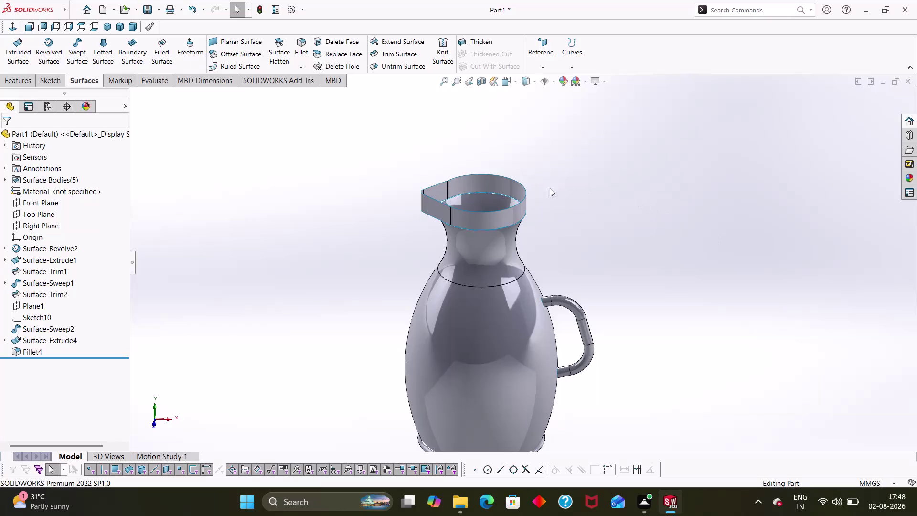
Orbit and zoom in on the jug's neck rim band, then start Offset Surface.
scroll(down, 3)
click(740, 239)
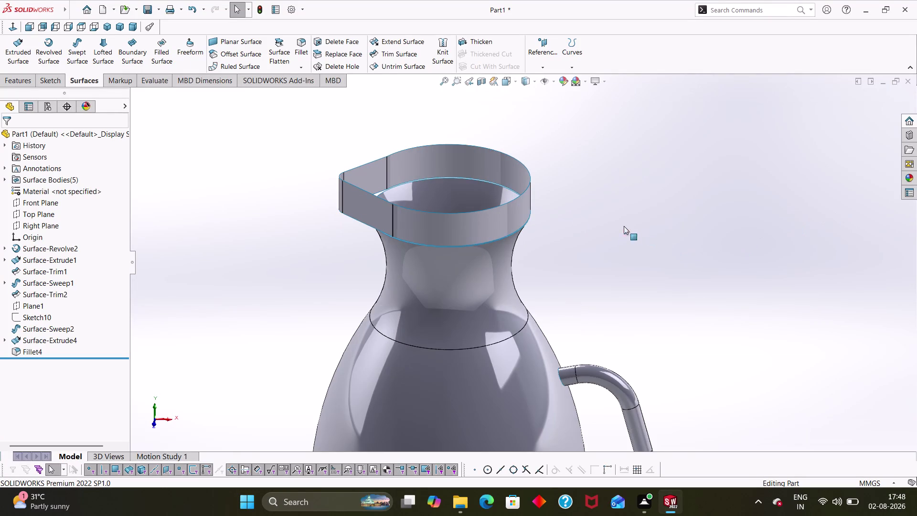
scroll(down, 3)
scroll(up, 3)
middle_drag(586, 199, 599, 277)
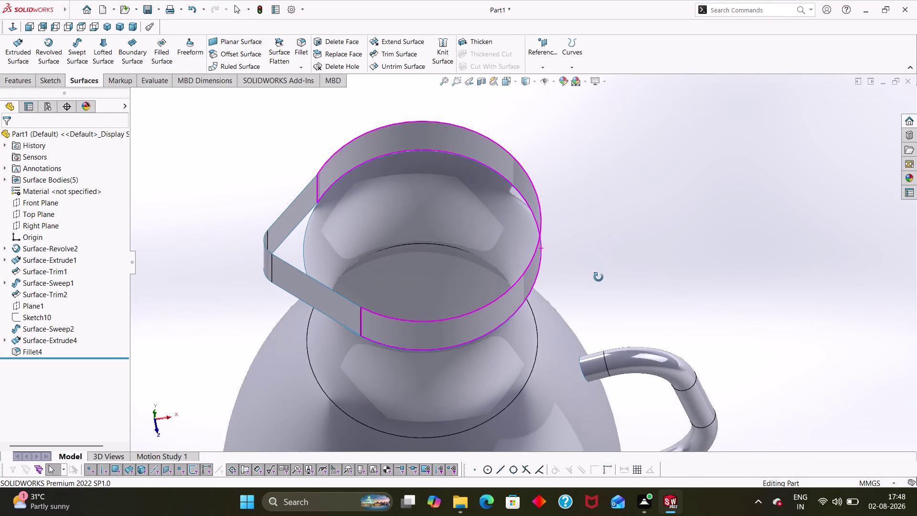
middle_drag(599, 277, 595, 258)
scroll(up, 3)
scroll(down, 3)
scroll(up, 3)
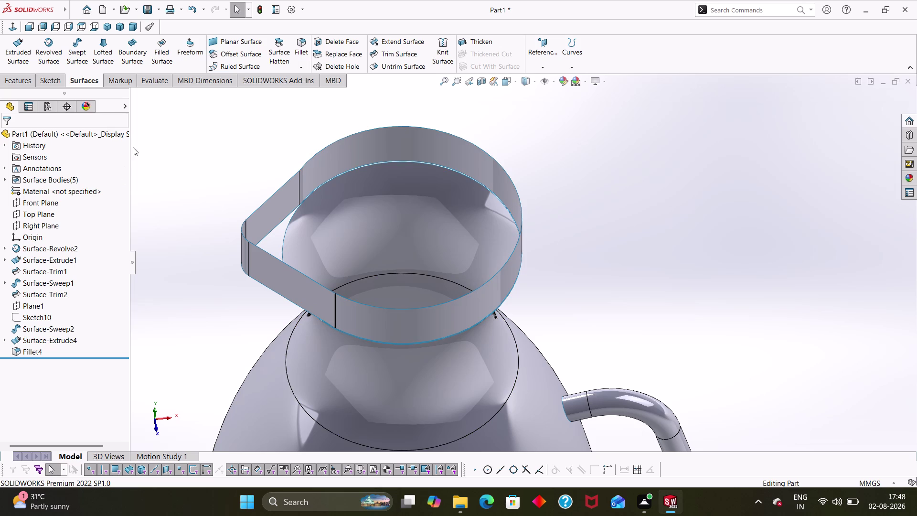
click(219, 56)
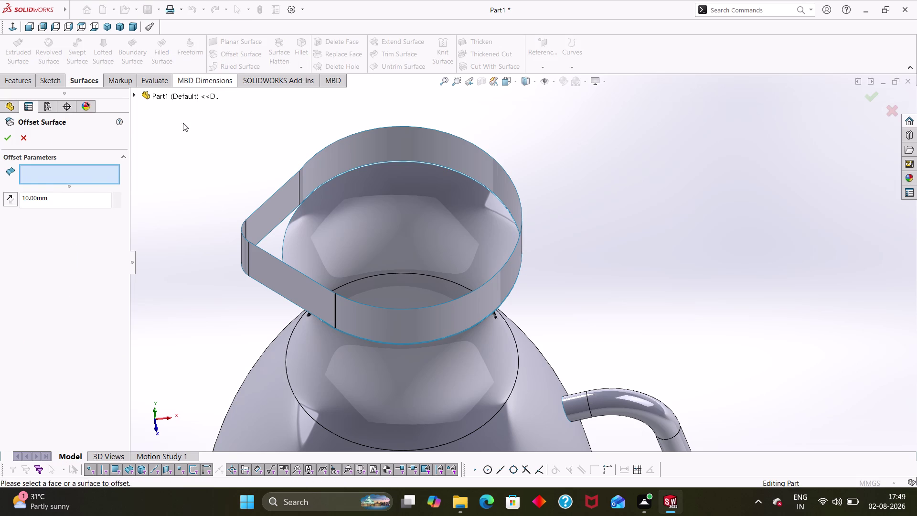
click(26, 141)
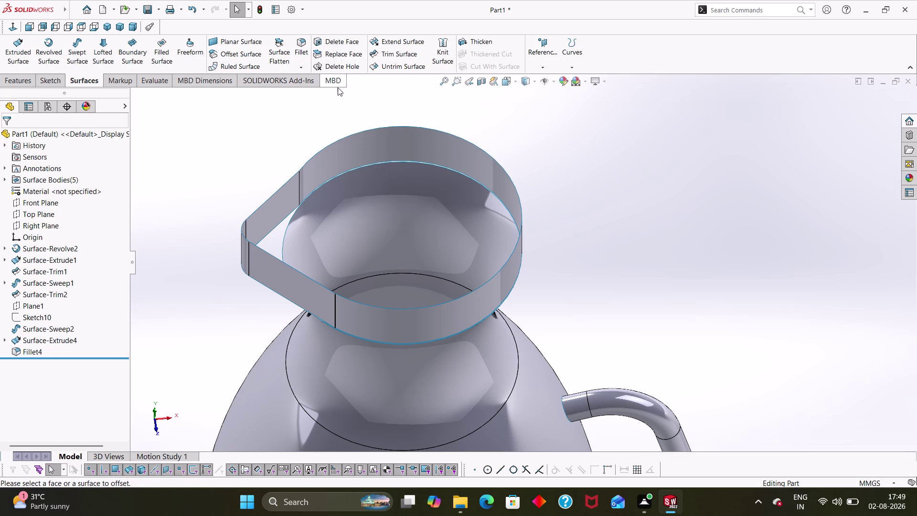
click(343, 43)
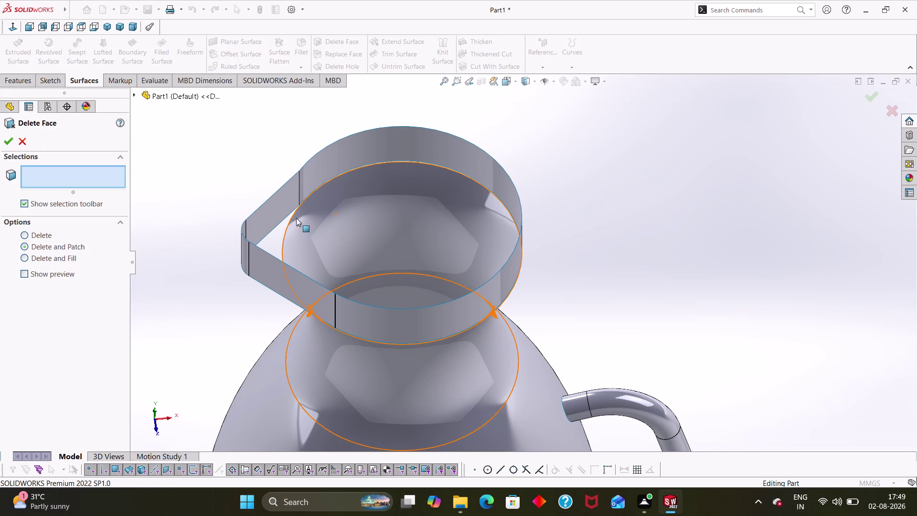
click(288, 199)
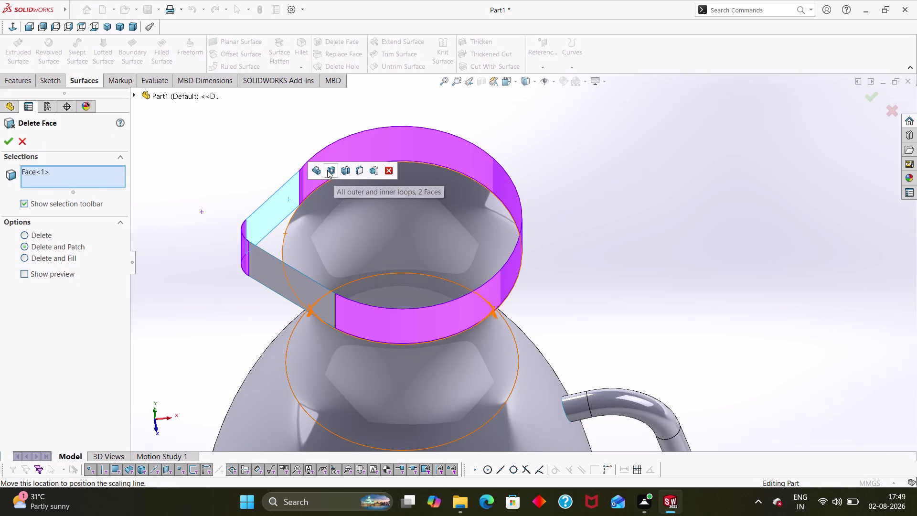
click(370, 173)
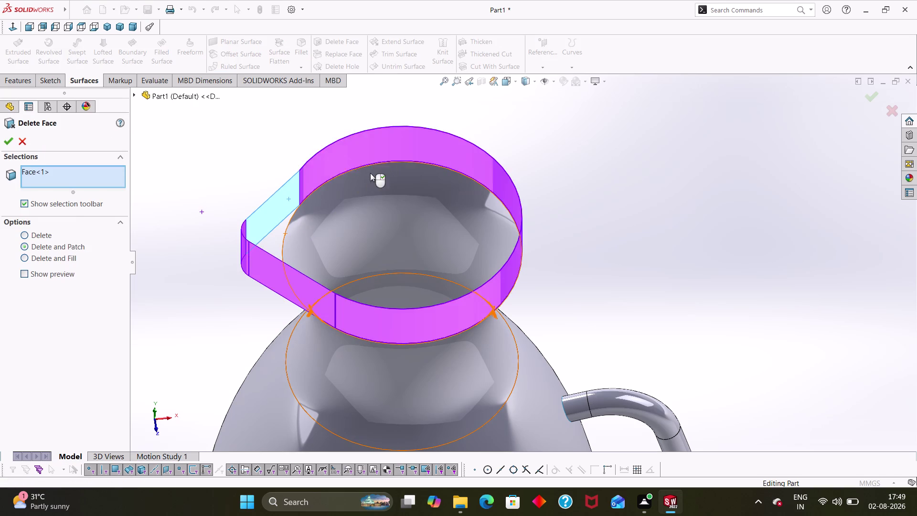
click(244, 231)
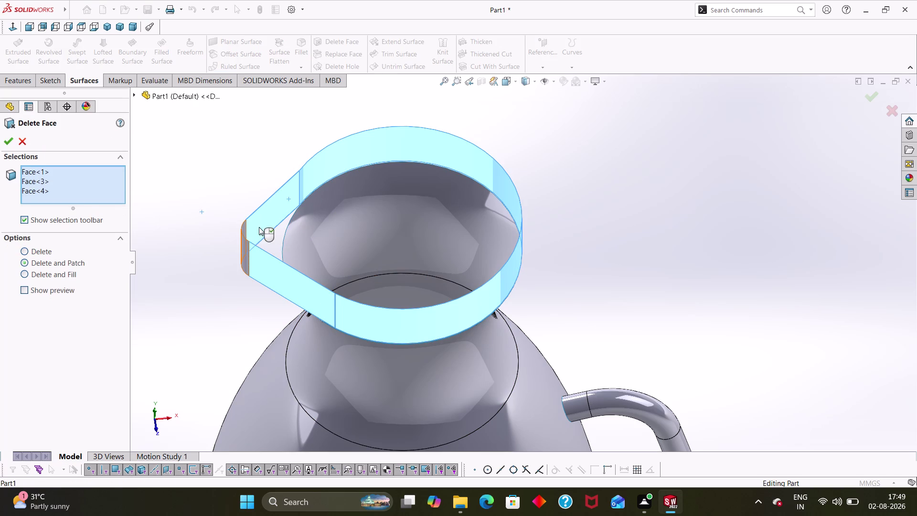
click(13, 142)
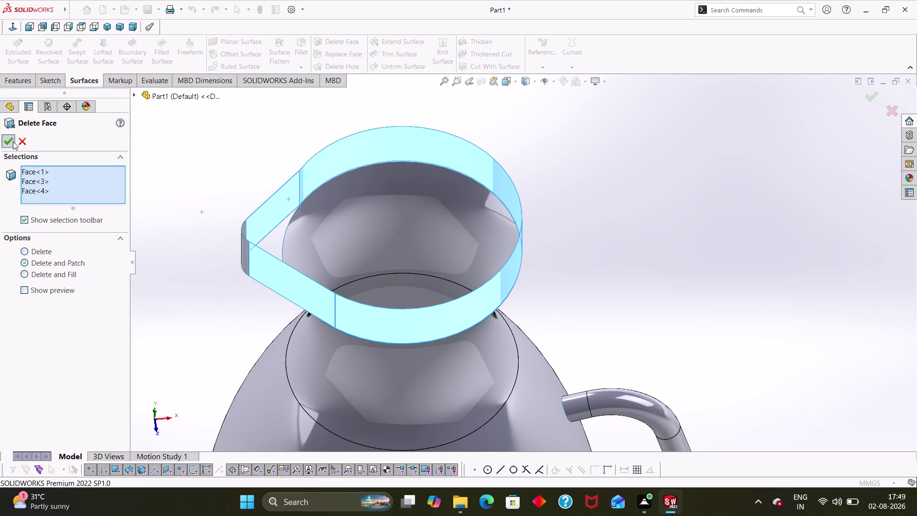
click(22, 139)
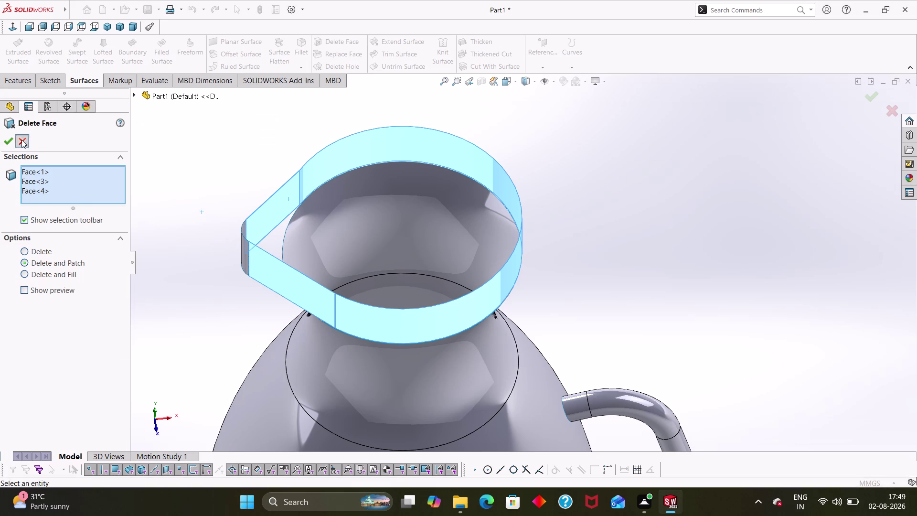
click(160, 166)
Inspect the spout band from above and choose the Front Plane to sketch on.
middle_drag(260, 180, 251, 210)
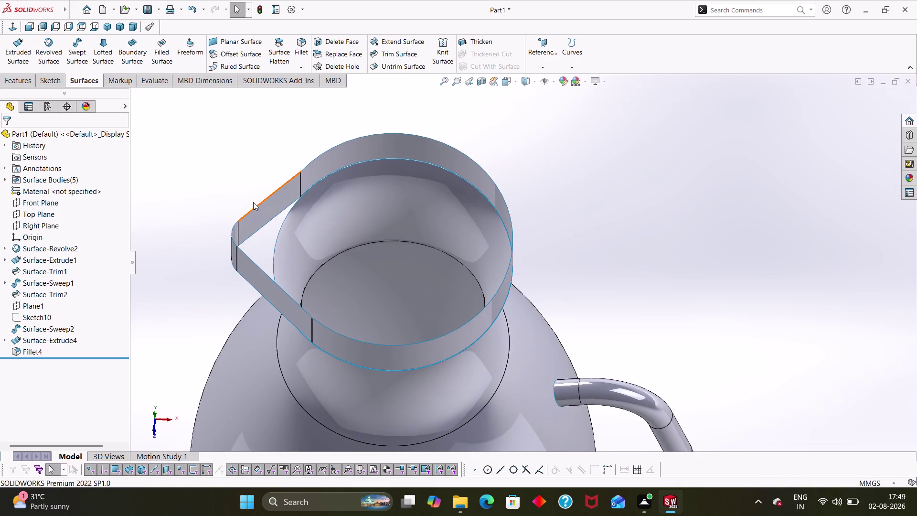
scroll(up, 3)
middle_drag(281, 250, 310, 189)
right_click(386, 180)
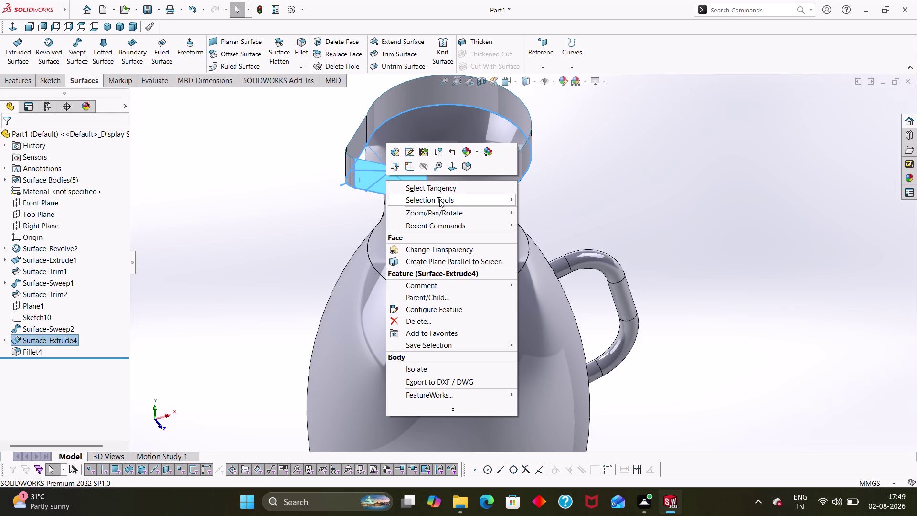
click(311, 228)
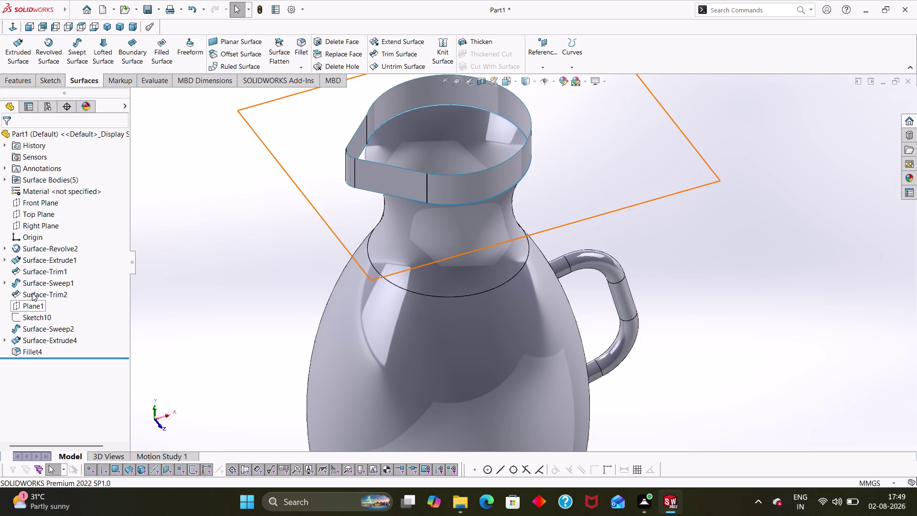
right_click(38, 202)
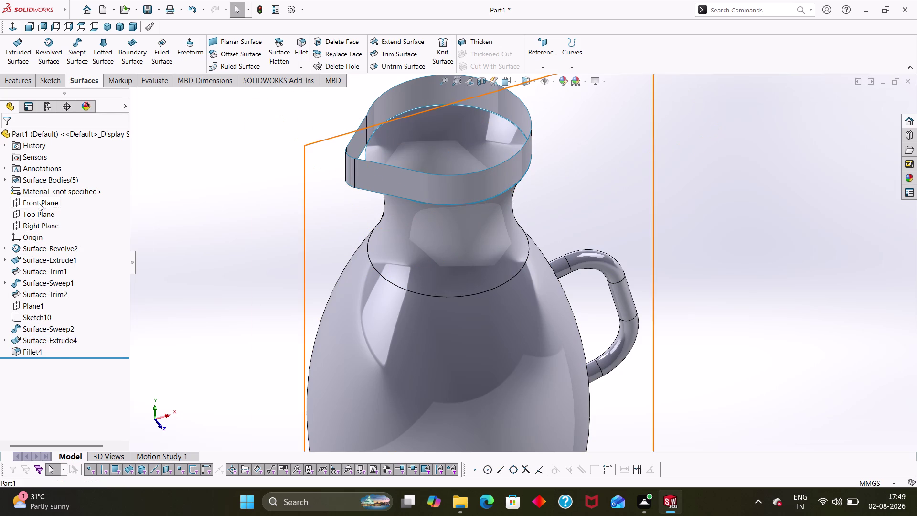
click(44, 194)
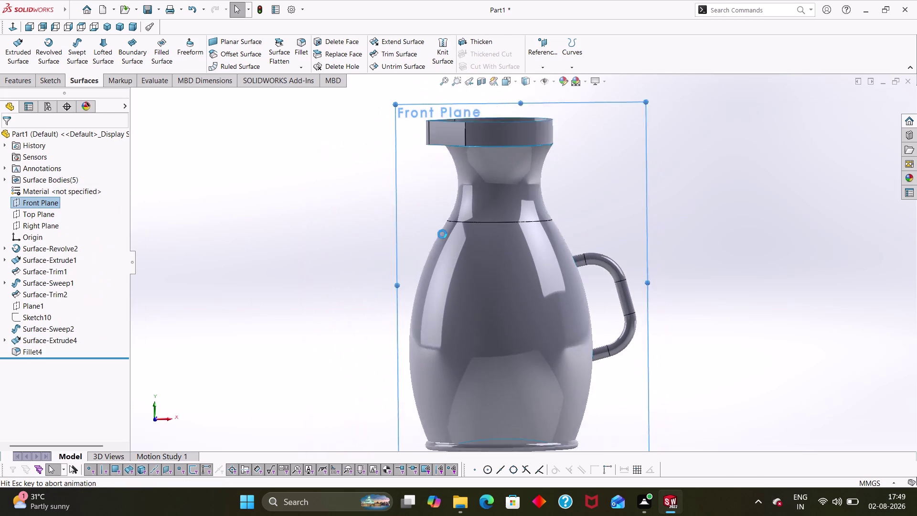
Draw a line from the spout band's top corner down to the neck rim edge.
scroll(down, 3)
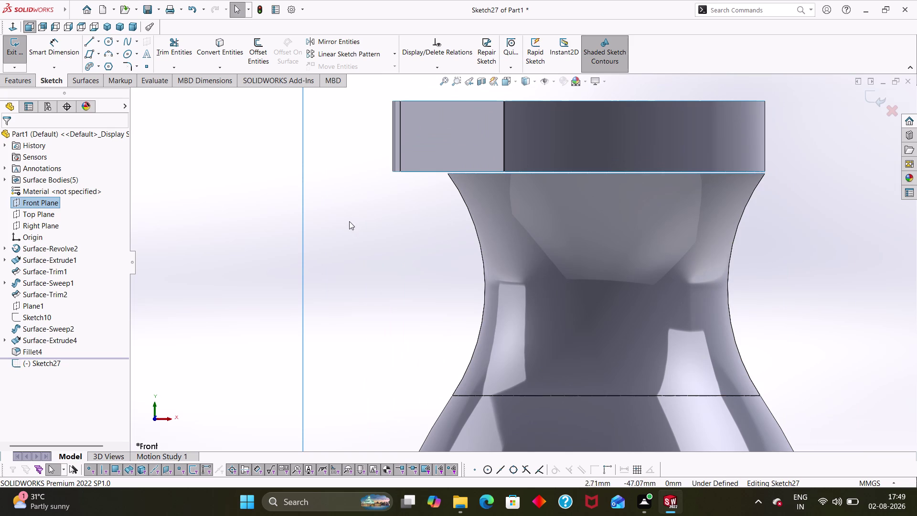
right_drag(371, 225, 294, 221)
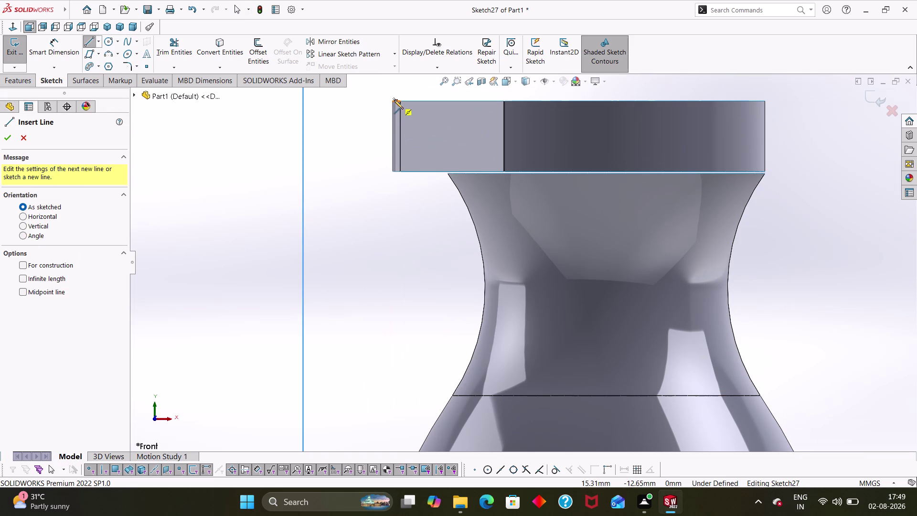
click(391, 100)
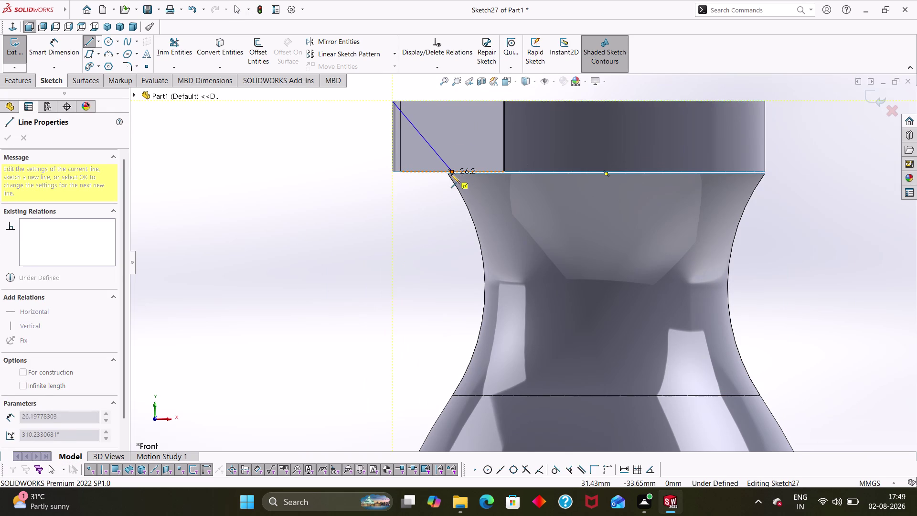
click(451, 173)
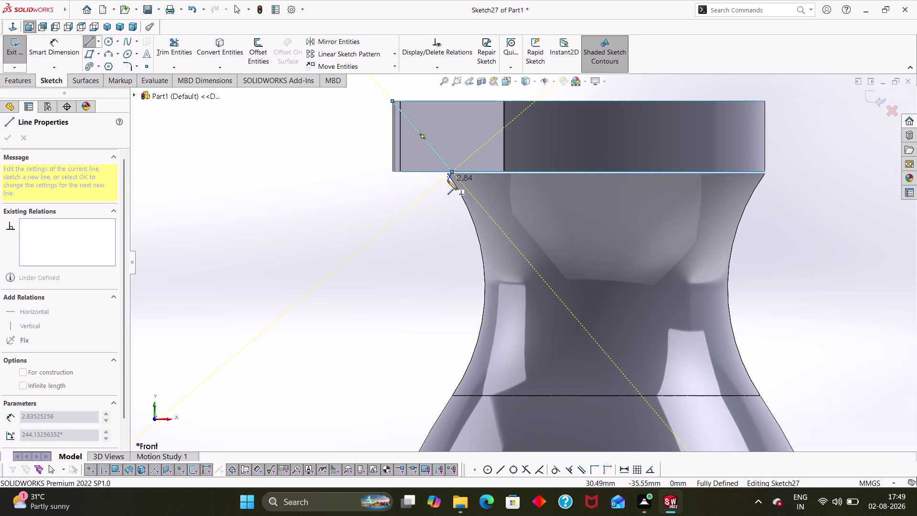
key(Escape)
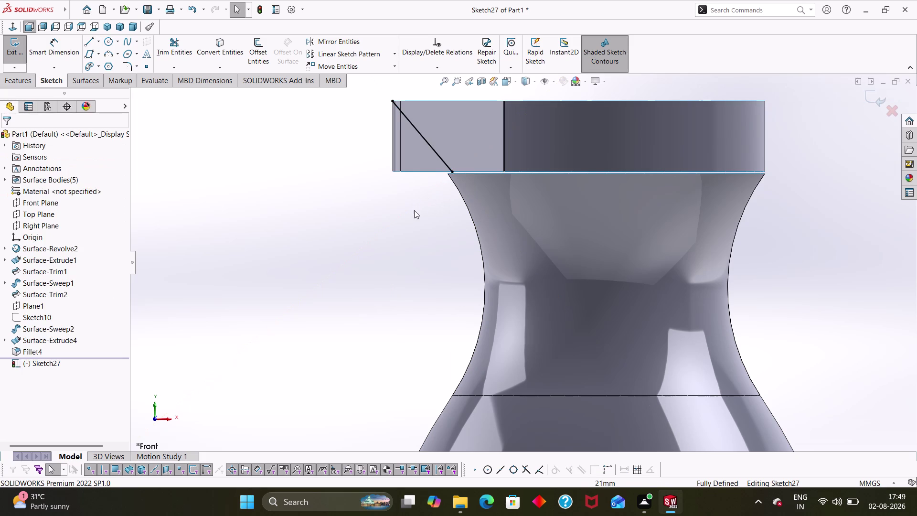
Return to a 3D view and start an Extruded Surface from the line.
middle_drag(414, 210, 406, 290)
scroll(up, 3)
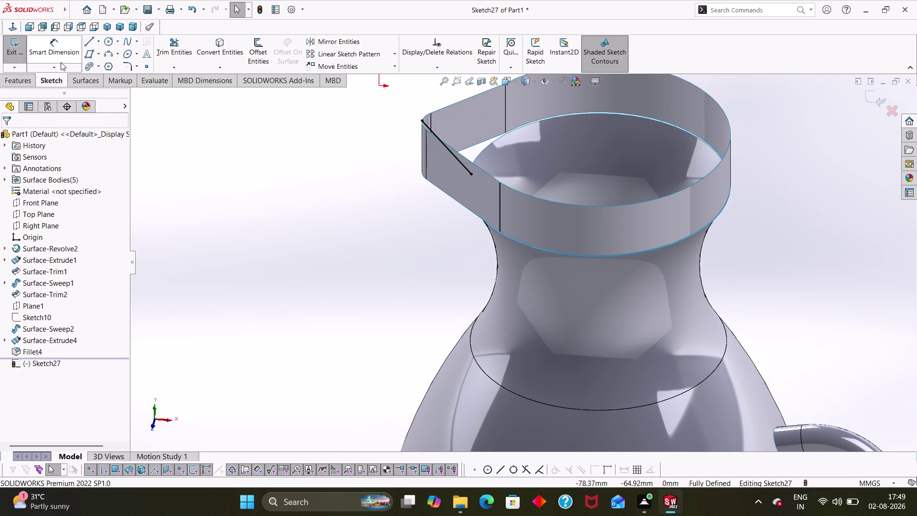
click(69, 79)
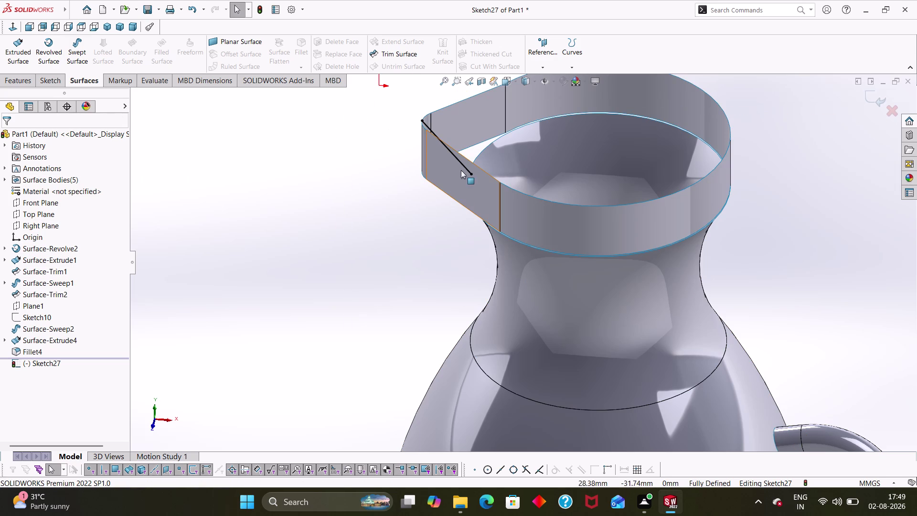
click(19, 53)
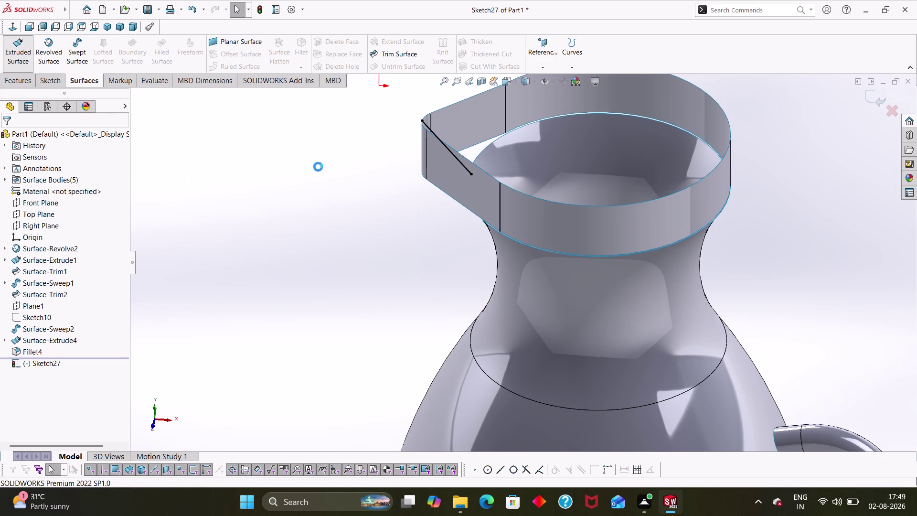
Extrude the diagonal line Mid Plane to 50 mm depth, replacing the default 20 mm.
middle_drag(397, 236, 384, 257)
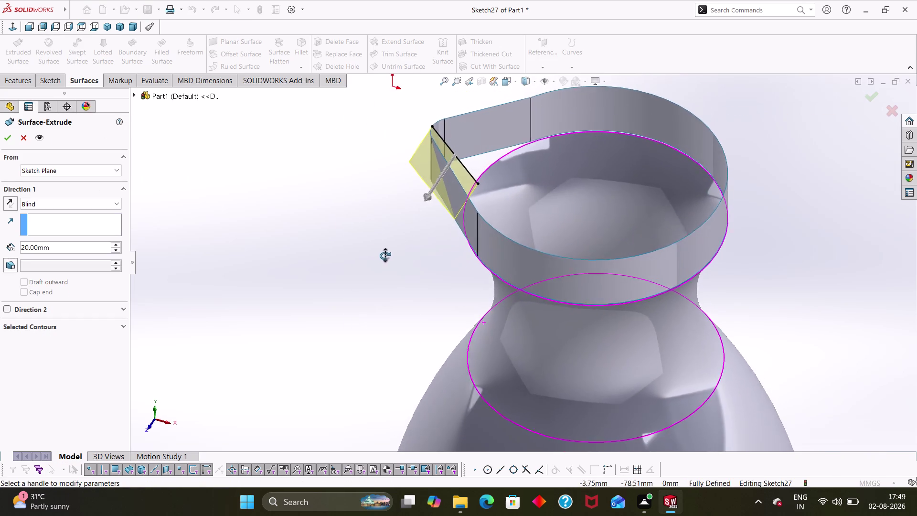
middle_drag(384, 256, 398, 242)
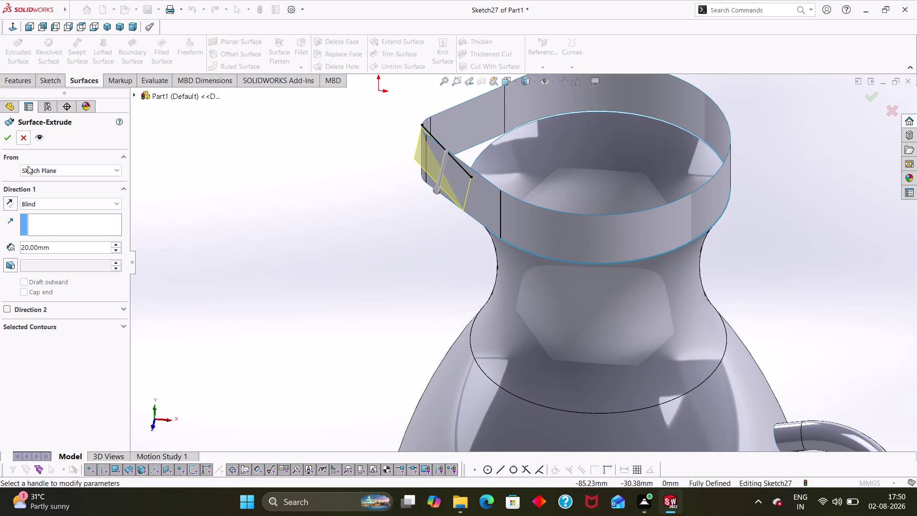
click(60, 203)
click(71, 252)
middle_drag(245, 261, 211, 281)
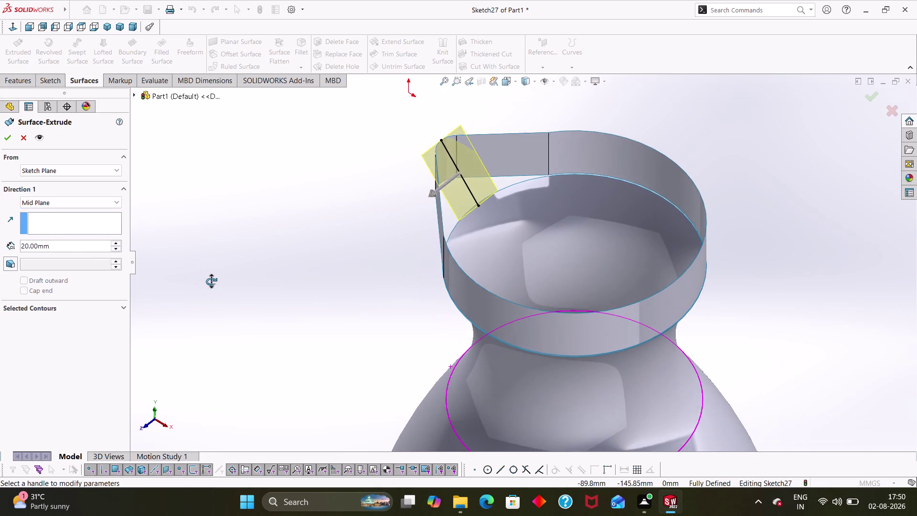
middle_drag(211, 281, 237, 263)
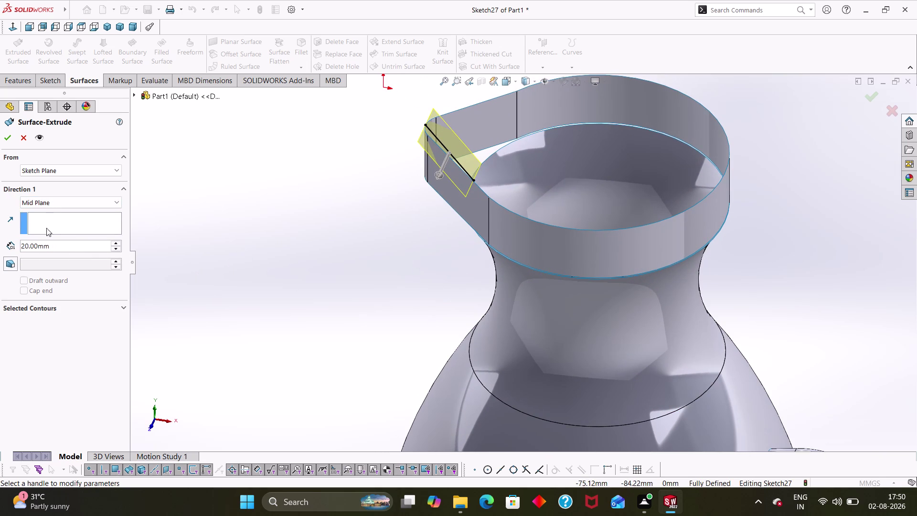
click(54, 246)
drag(61, 245, 2, 246)
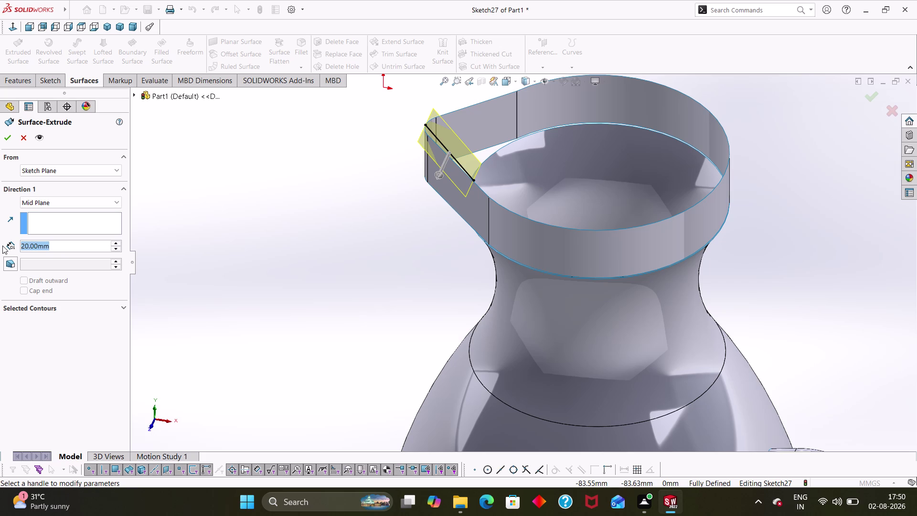
text(50)
key(Return)
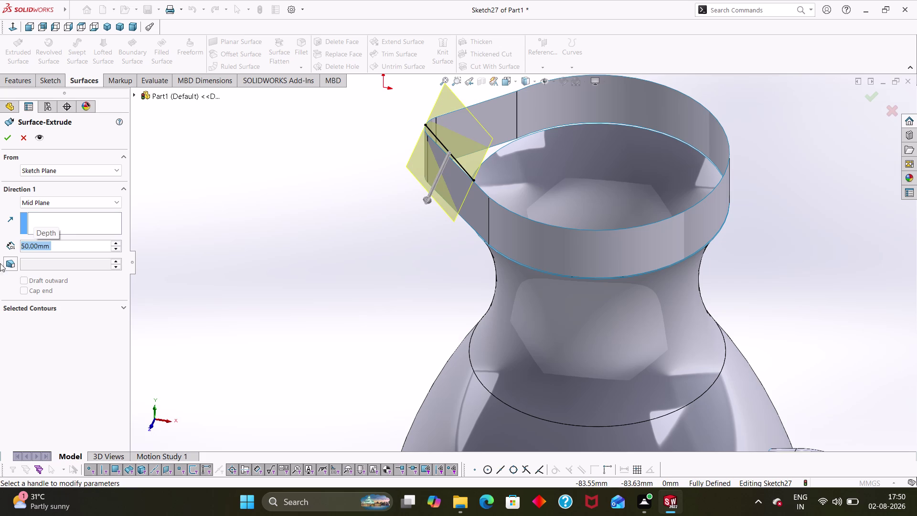
click(8, 136)
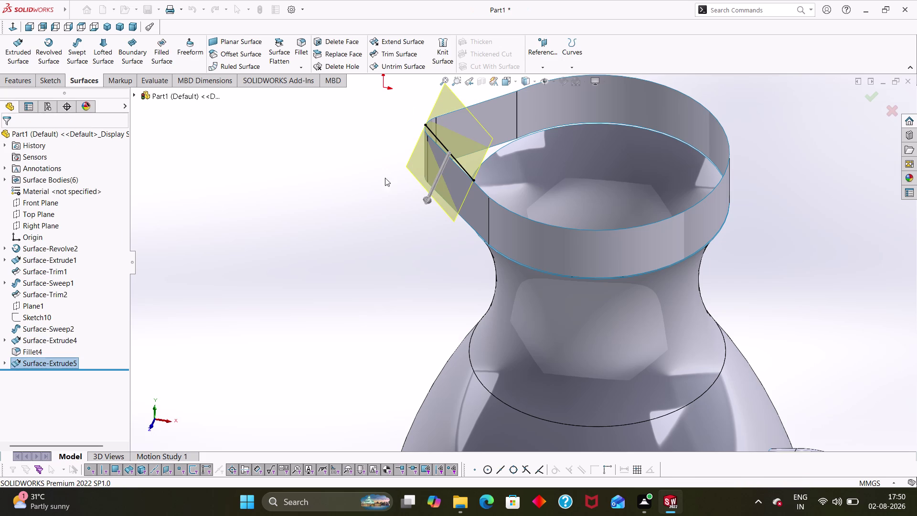
Orbit to face the neck band and spout flap, clearing any selection.
click(399, 227)
middle_drag(410, 228, 445, 159)
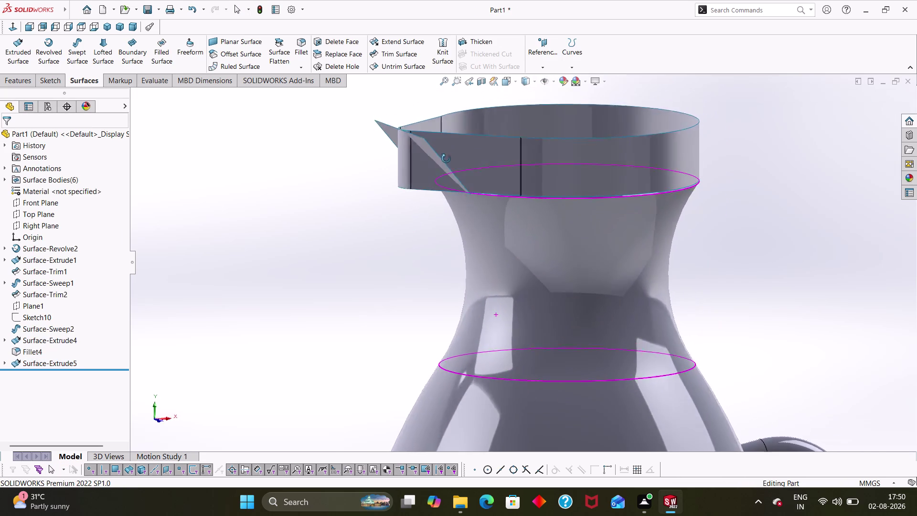
middle_drag(444, 159, 431, 200)
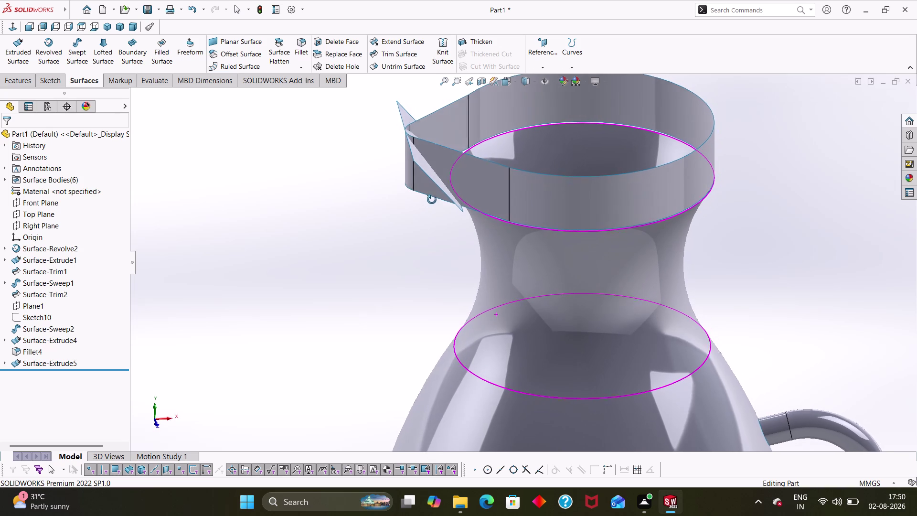
middle_drag(431, 201, 433, 198)
right_click(479, 183)
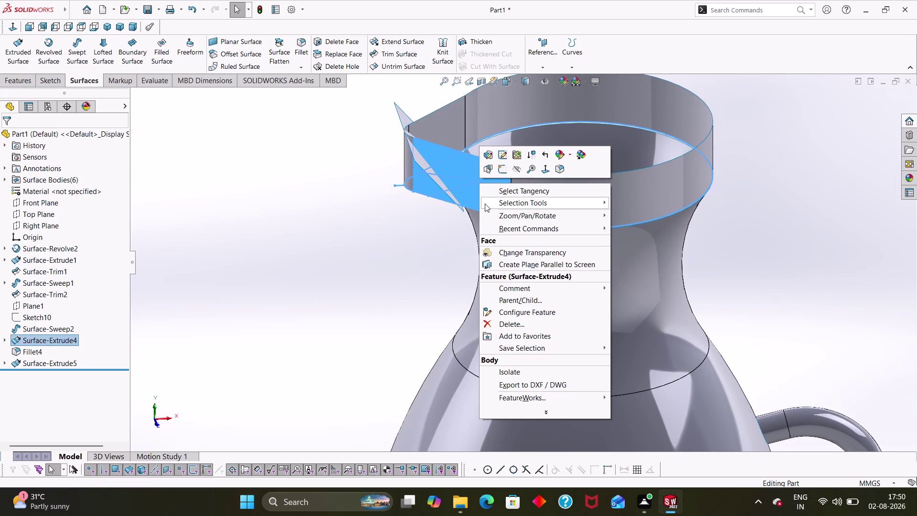
key(Escape)
key(Escape)
key(Escape)
key(Escape)
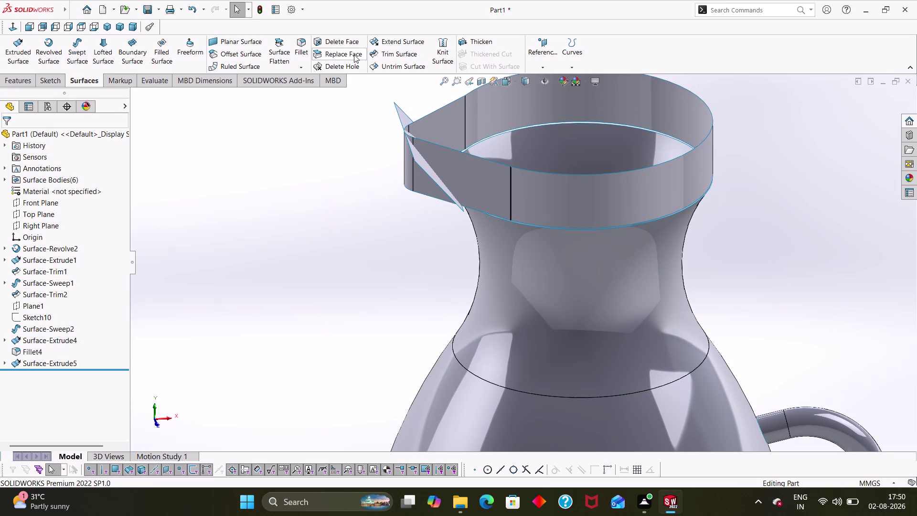
Set up a mutual surface trim between Fillet4 and Surface-Extrude5.
click(400, 52)
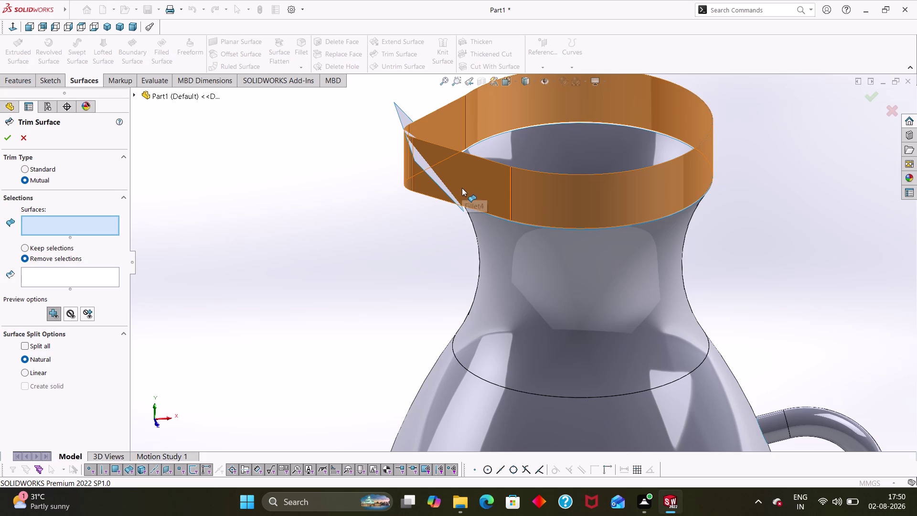
click(462, 187)
click(436, 180)
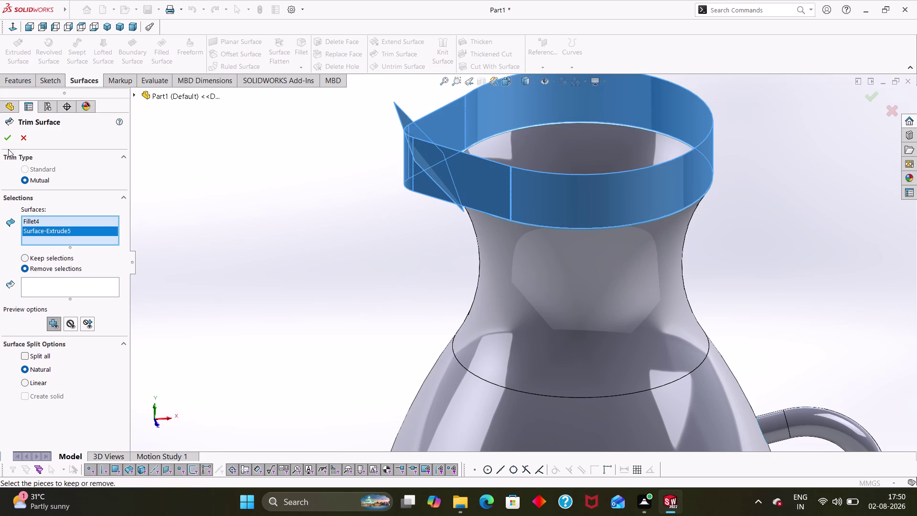
click(5, 140)
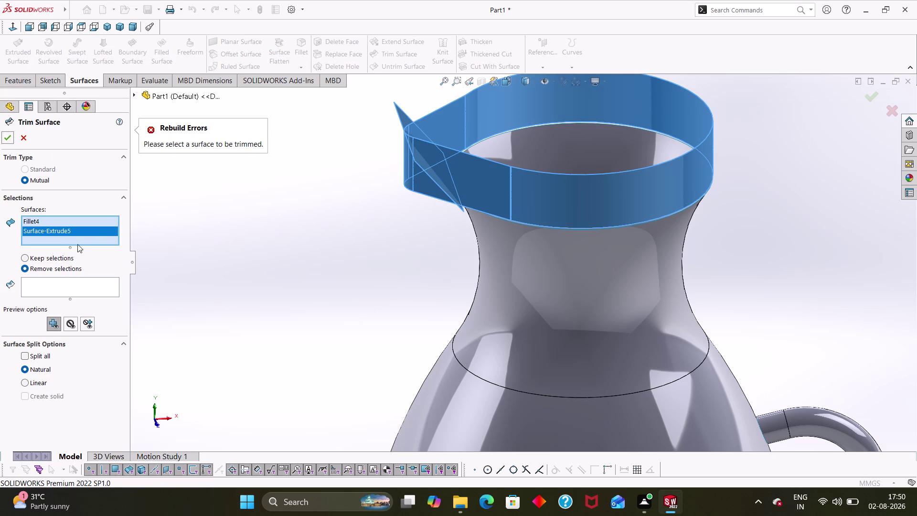
Mark the outer spout flap for removal, then clear the removal list.
click(88, 280)
middle_drag(321, 196, 309, 222)
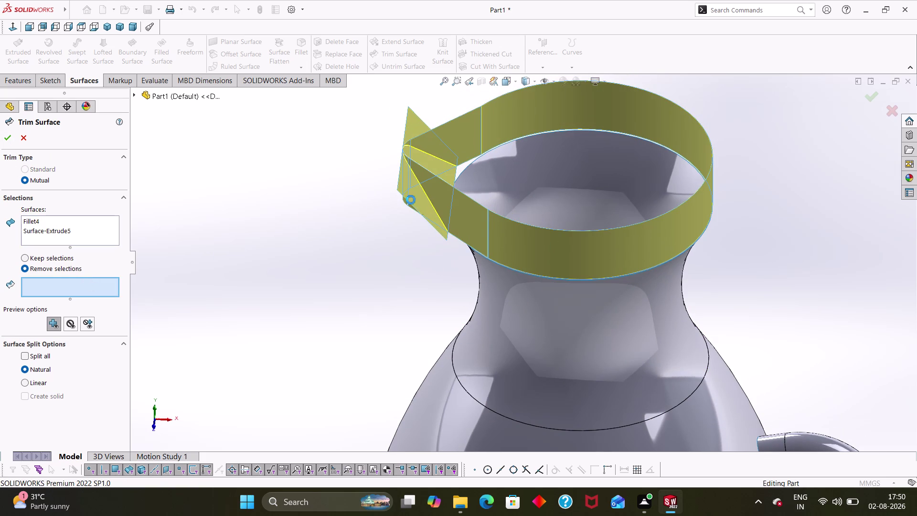
click(415, 198)
middle_drag(361, 241, 361, 246)
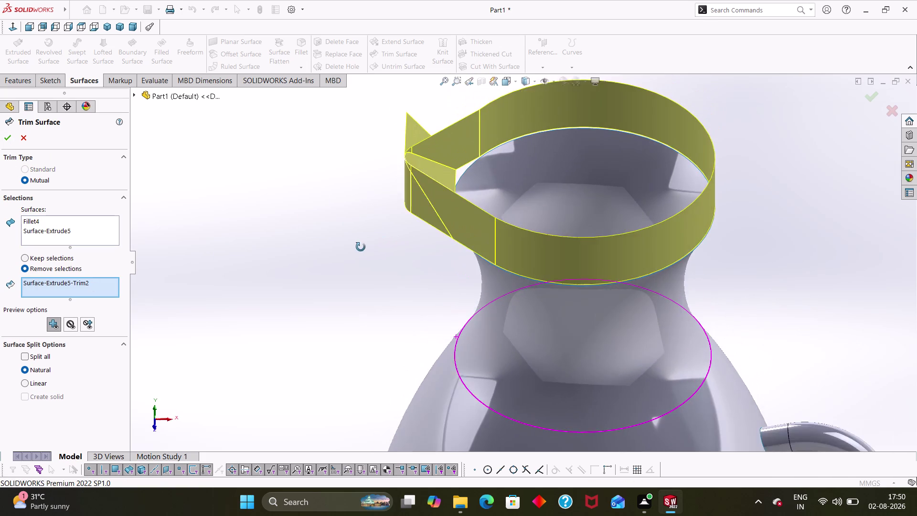
middle_drag(361, 247, 359, 247)
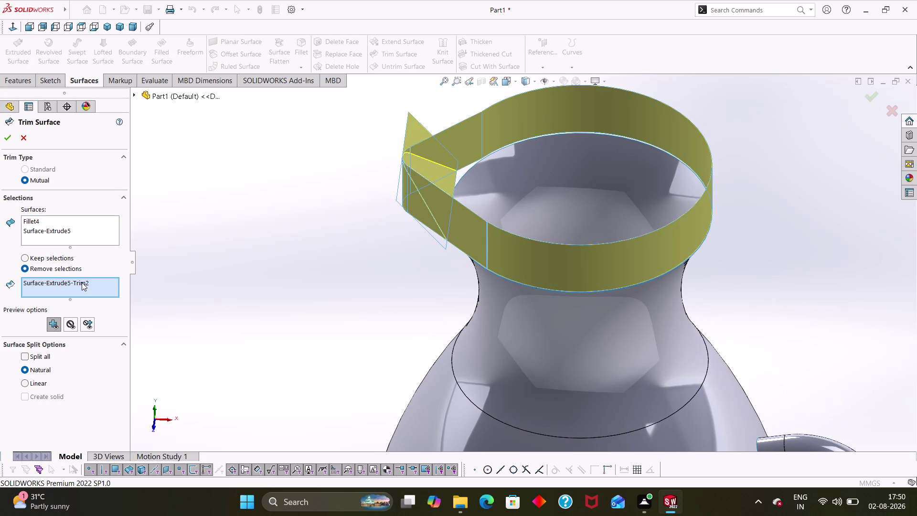
right_click(82, 283)
click(102, 303)
Mark the unwanted Fillet4 piece, outer spout flap and lower flap for removal.
middle_drag(406, 302, 409, 299)
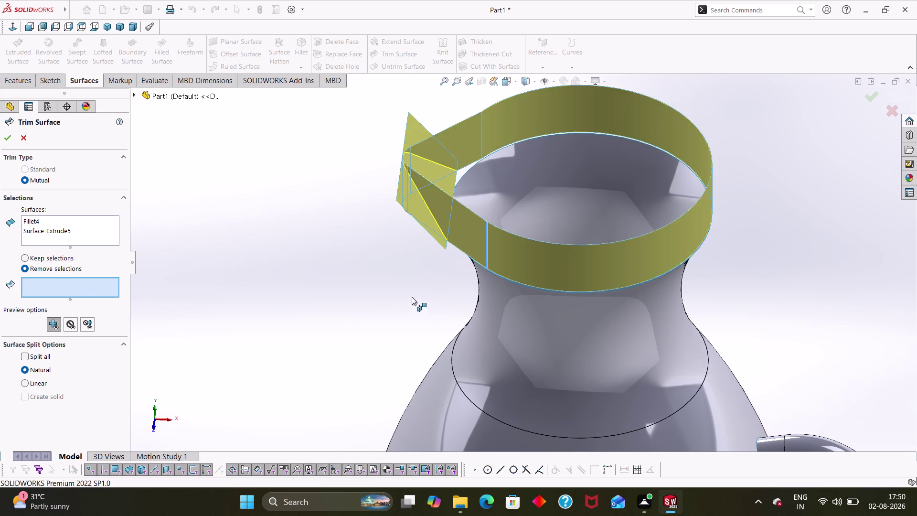
middle_drag(409, 298, 436, 266)
click(422, 199)
middle_drag(385, 246, 448, 217)
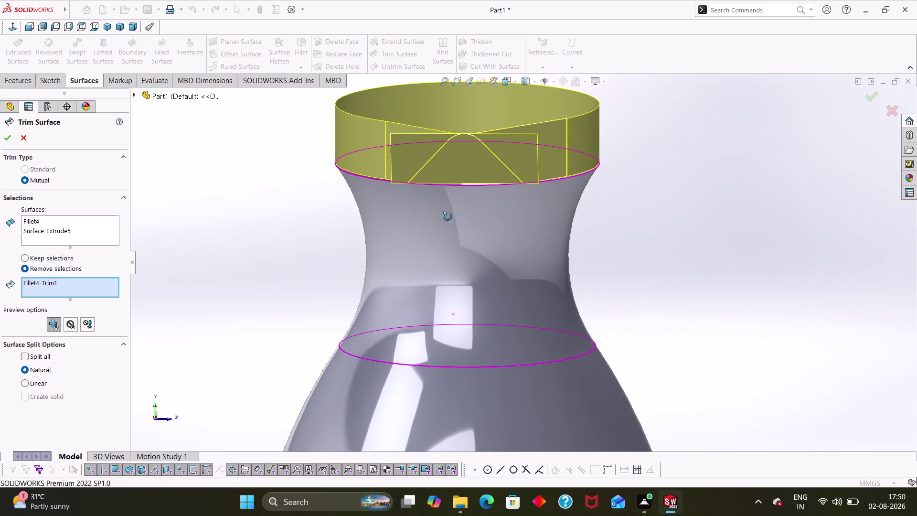
middle_drag(447, 216, 359, 282)
click(397, 223)
middle_drag(372, 253, 372, 254)
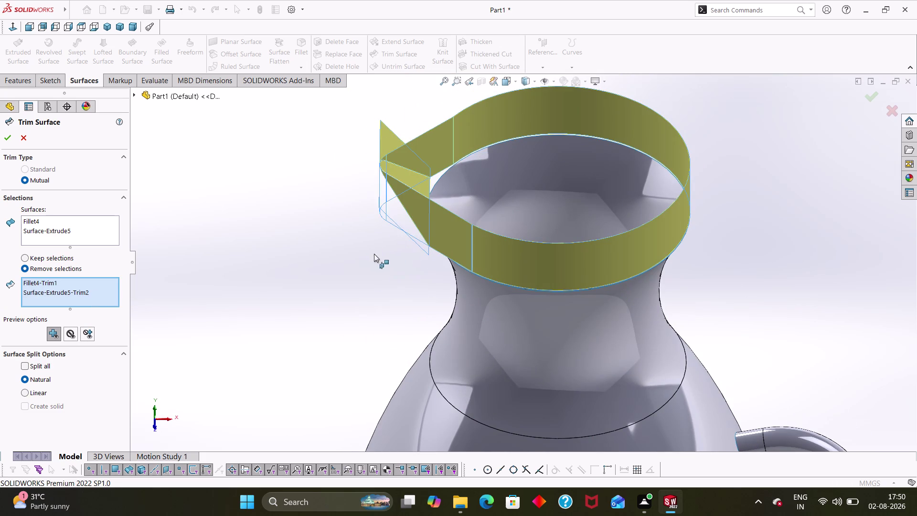
middle_drag(373, 254, 485, 247)
click(432, 215)
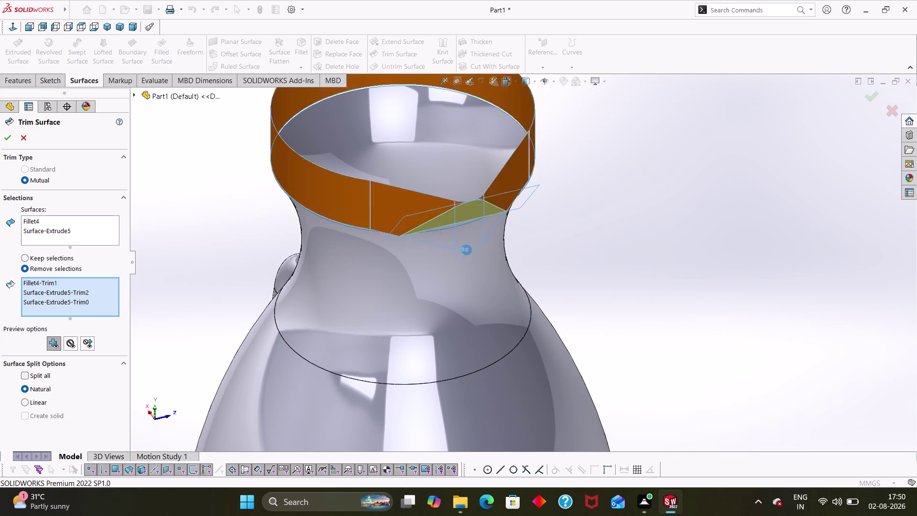
Confirm the trim as Surface-Trim3 and view the whole jug.
middle_drag(599, 235, 492, 259)
scroll(up, 3)
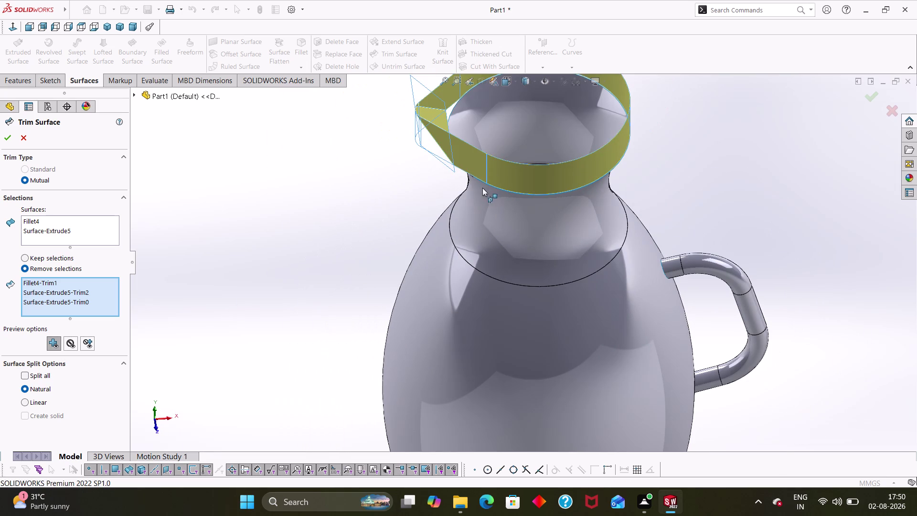
middle_drag(419, 223, 406, 216)
click(11, 136)
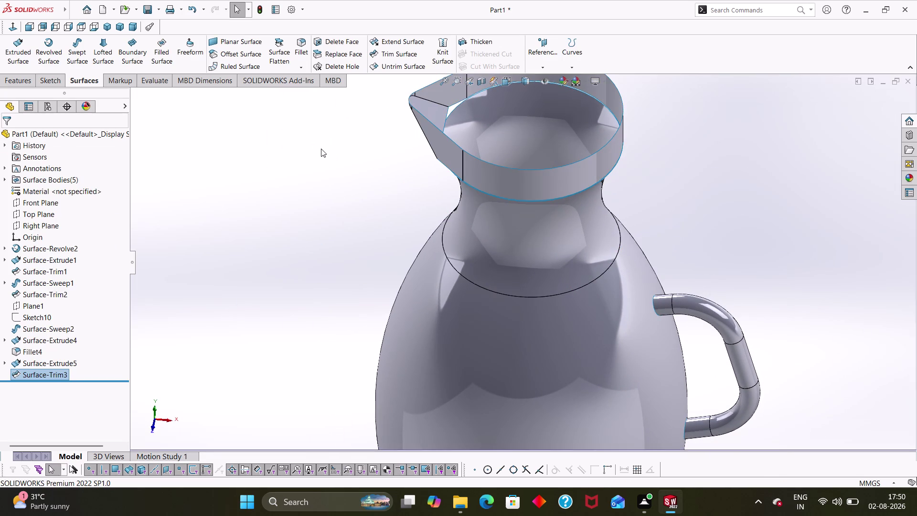
click(322, 149)
middle_drag(438, 213, 455, 167)
scroll(up, 3)
scroll(up, 3)
middle_drag(419, 218, 445, 181)
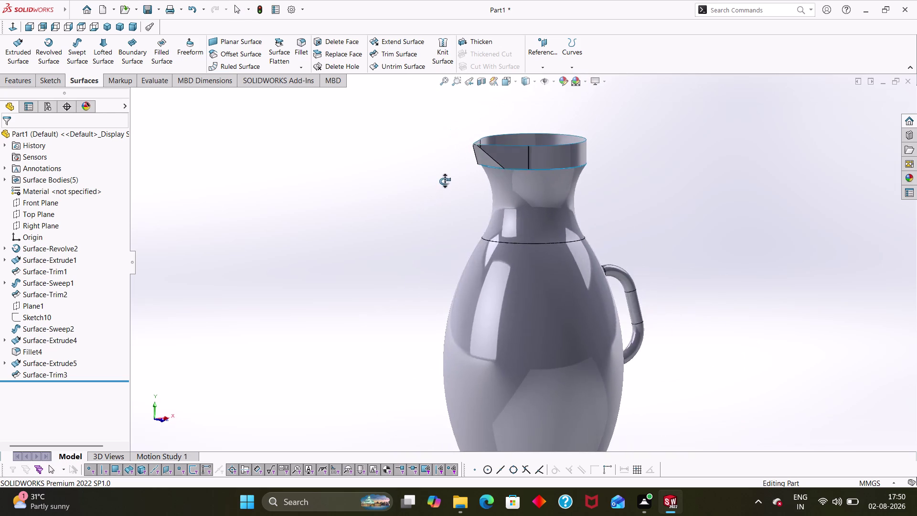
middle_drag(444, 181, 420, 255)
scroll(down, 3)
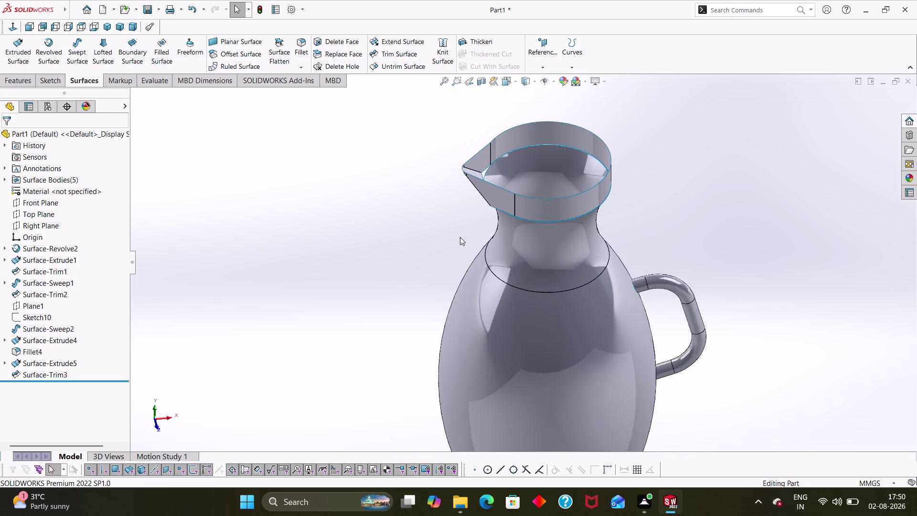
scroll(down, 3)
middle_drag(467, 213, 429, 264)
middle_drag(401, 271, 418, 194)
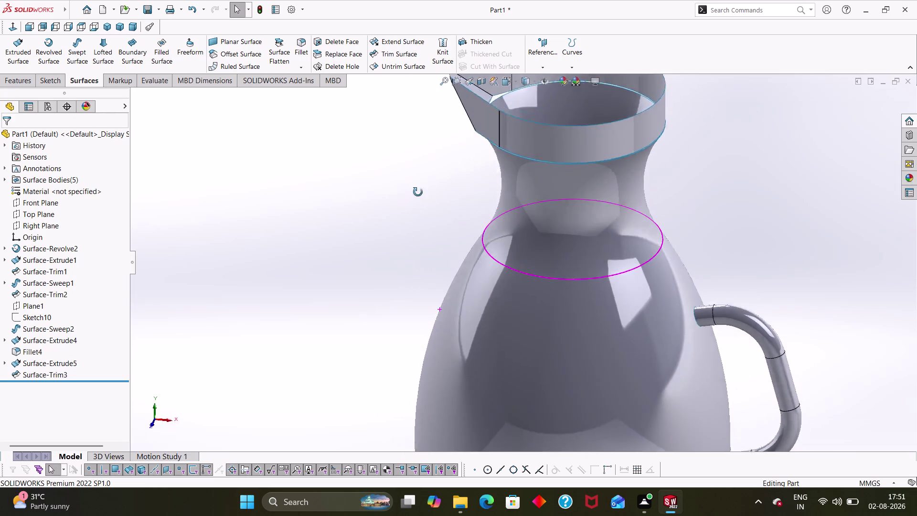
middle_drag(417, 193, 424, 179)
scroll(up, 3)
middle_drag(455, 207, 458, 178)
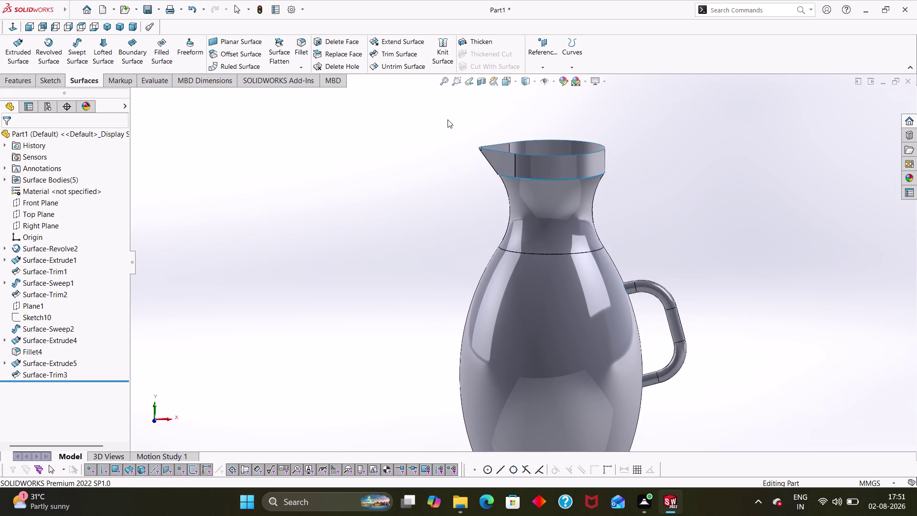
drag(447, 119, 665, 460)
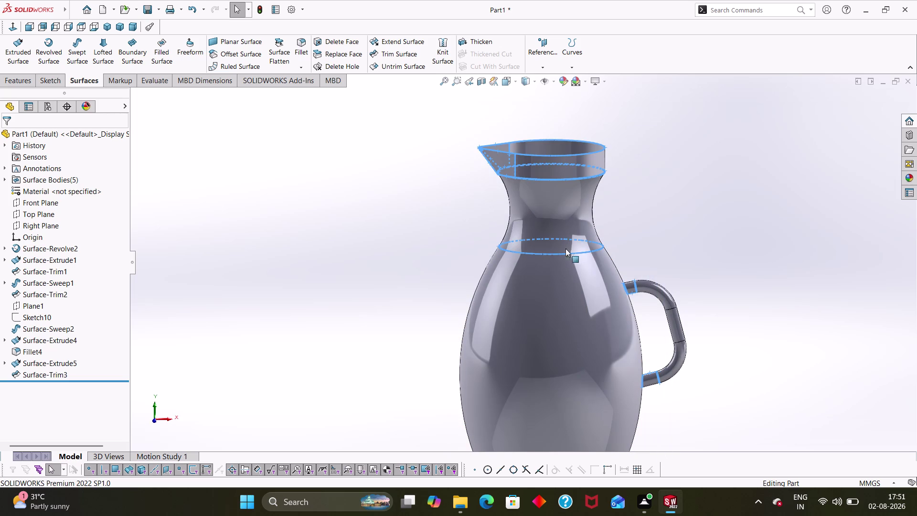
click(656, 171)
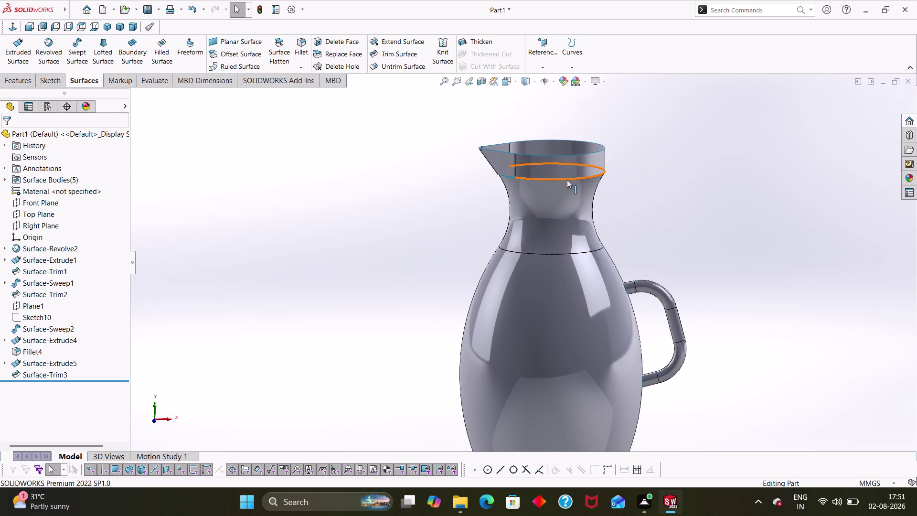
scroll(down, 3)
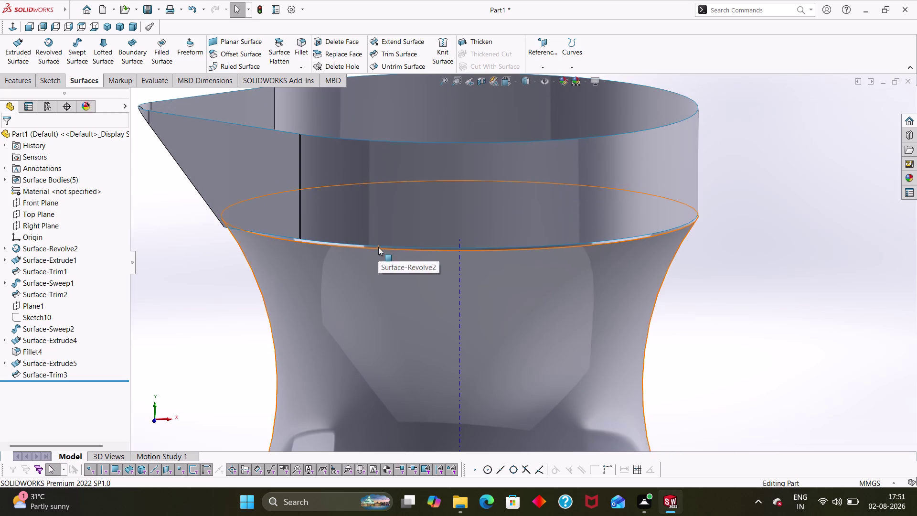
click(378, 244)
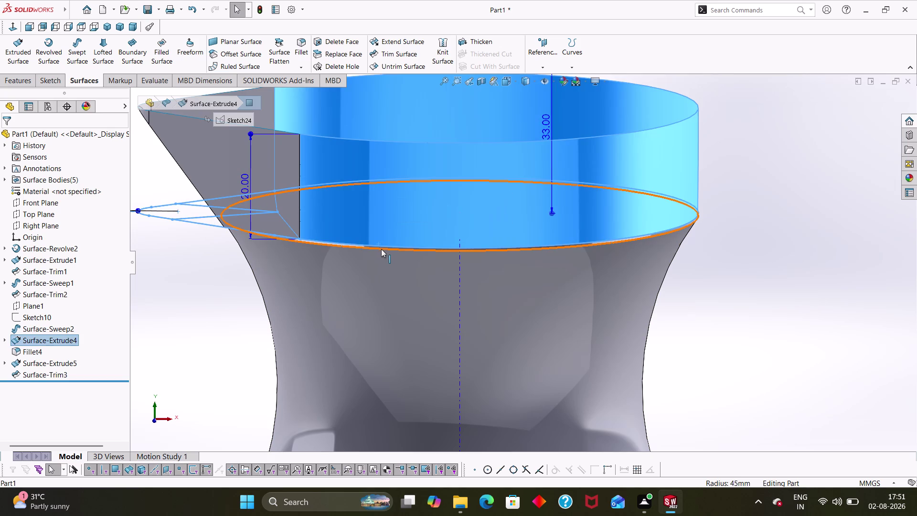
click(382, 250)
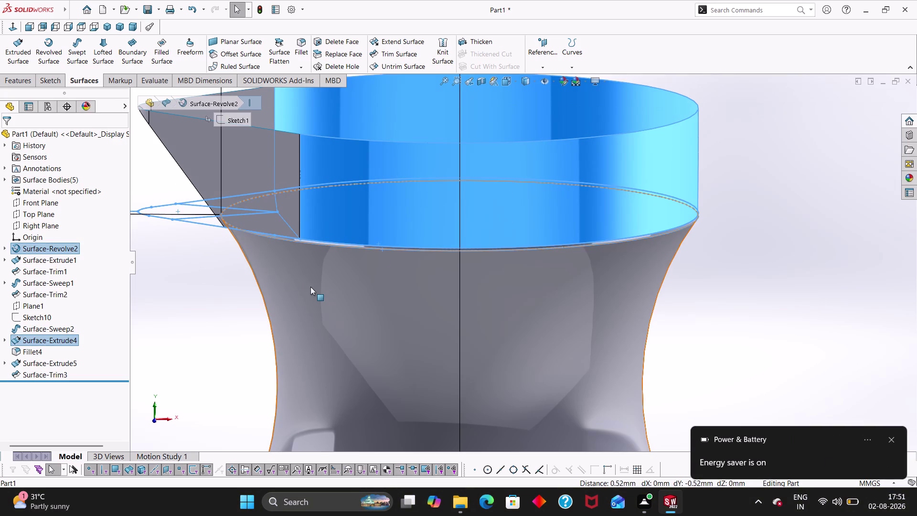
scroll(up, 3)
scroll(up, 3)
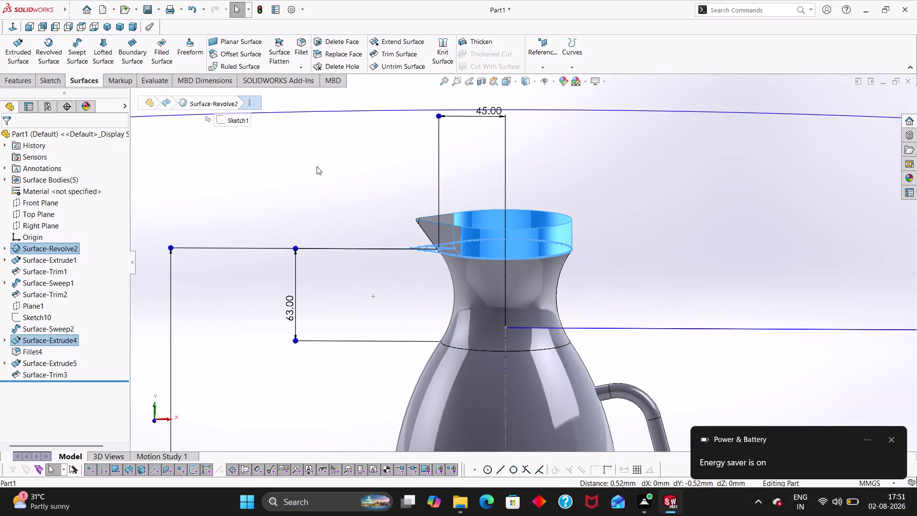
drag(317, 166, 654, 482)
scroll(up, 3)
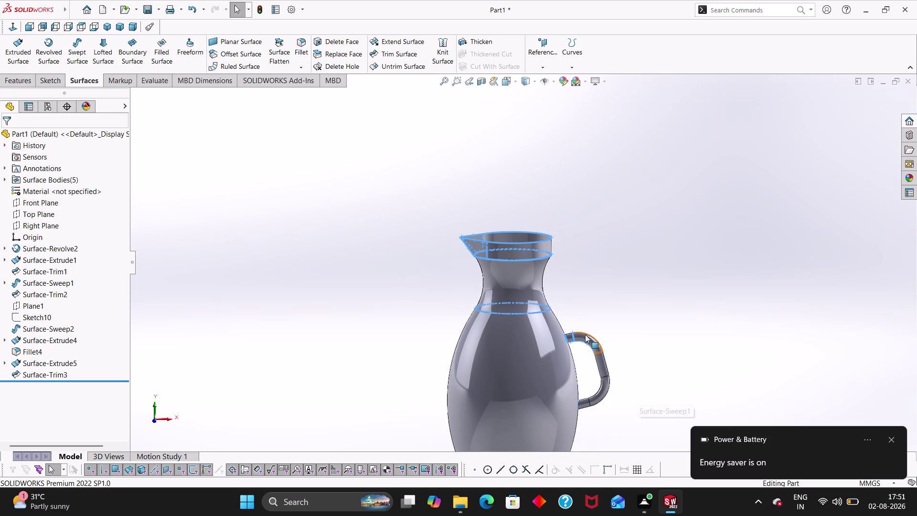
drag(308, 138, 748, 474)
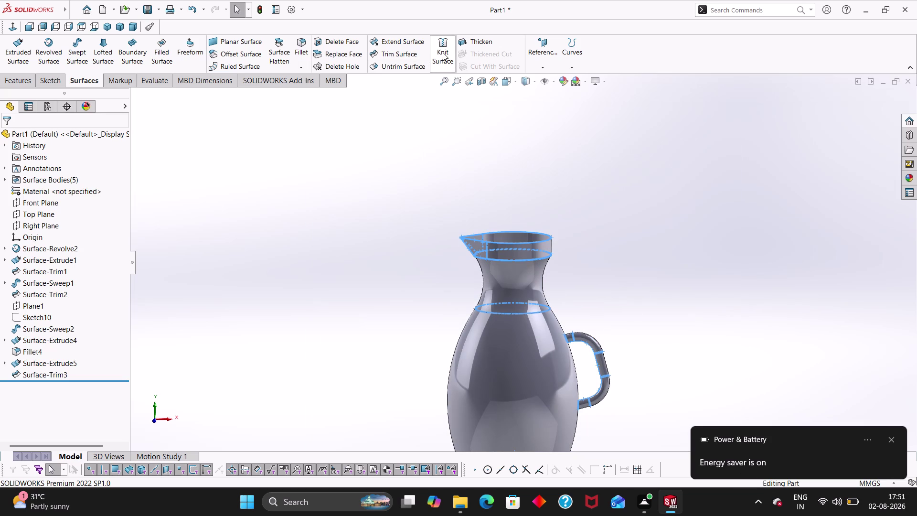
Select the trim, revolve and sweep surfaces for a Knit Surface.
click(443, 53)
drag(441, 202, 648, 487)
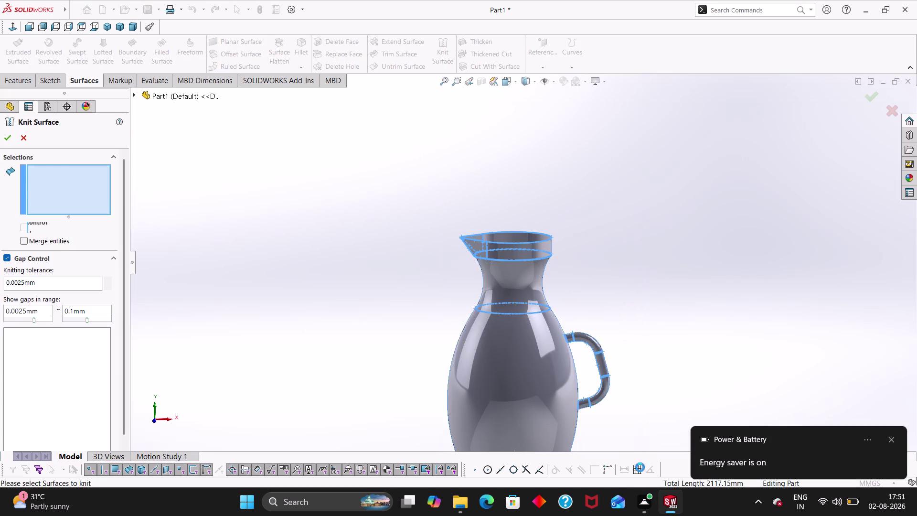
click(3, 143)
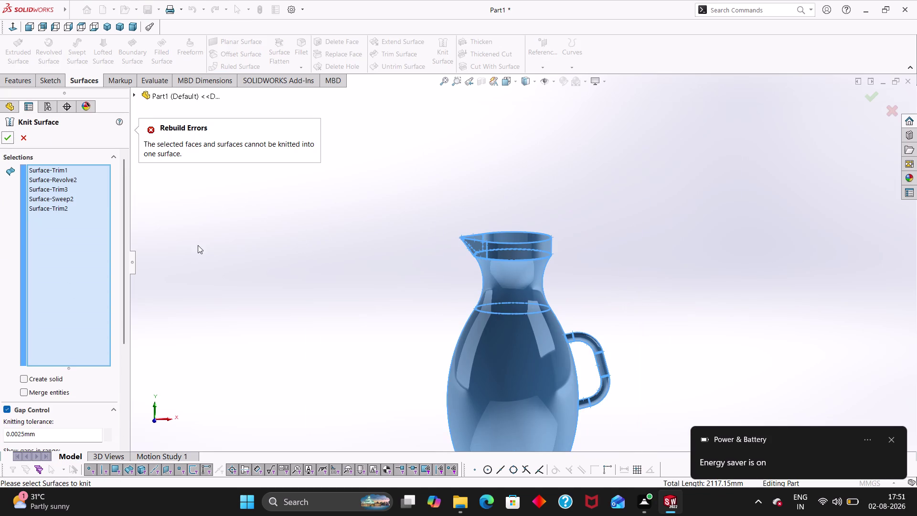
scroll(up, 3)
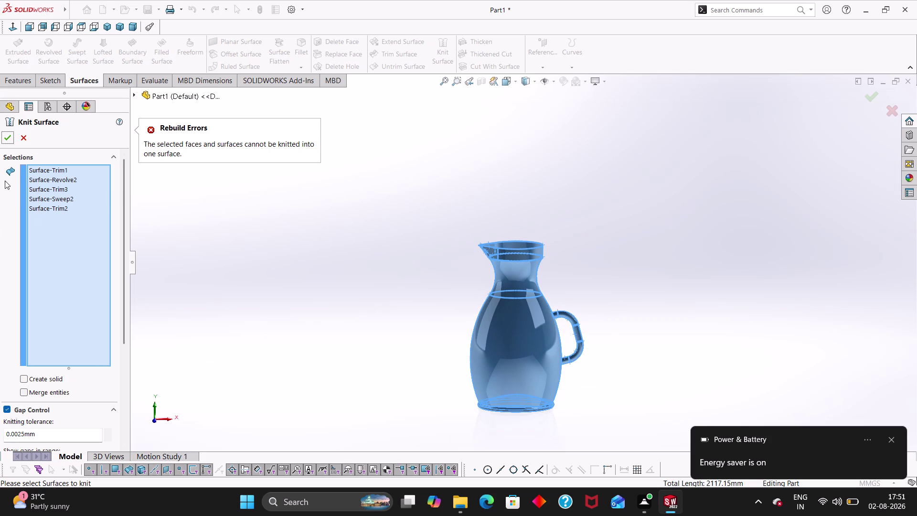
click(0, 134)
click(10, 140)
click(20, 136)
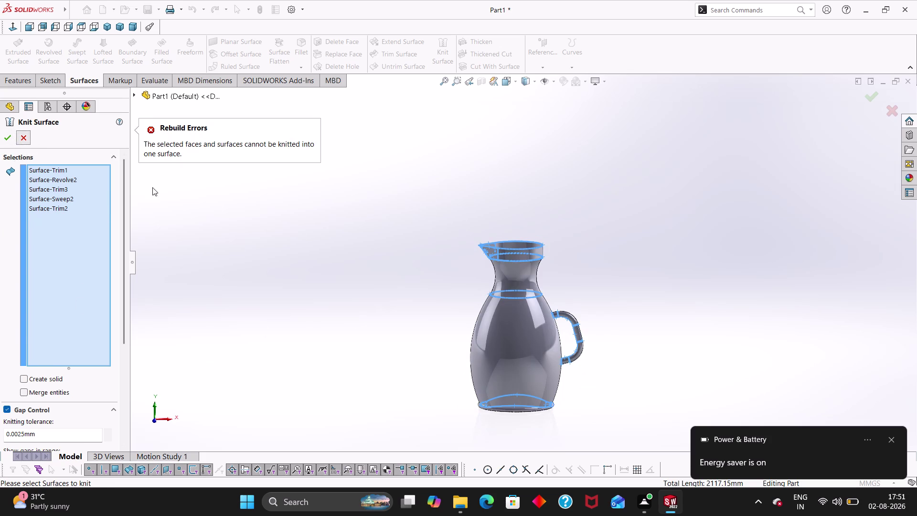
Cancel the failed knit and orbit around the neck, spout and rim opening.
click(517, 214)
scroll(down, 3)
middle_drag(490, 194, 502, 207)
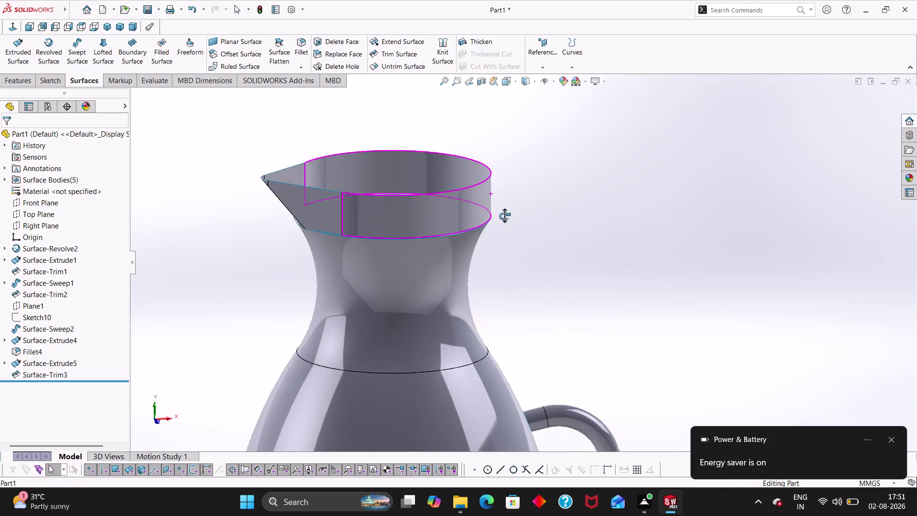
middle_drag(503, 207, 497, 260)
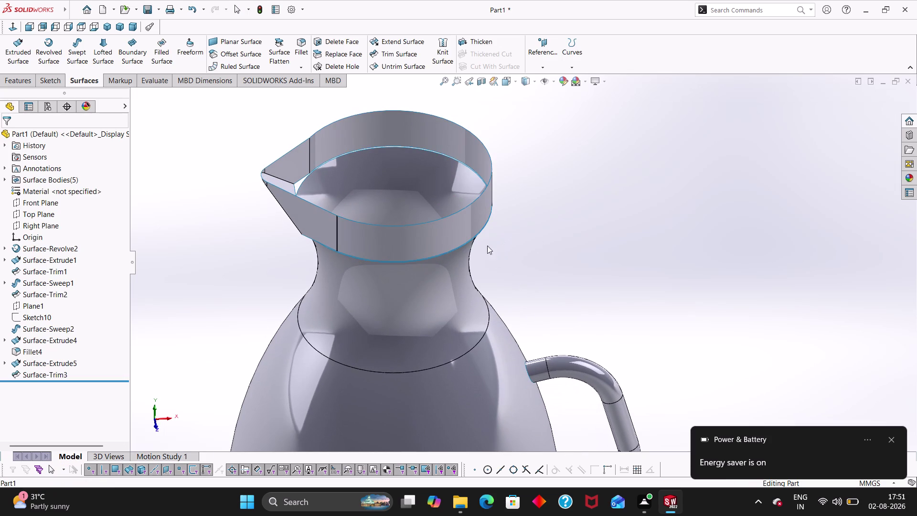
scroll(down, 3)
middle_drag(521, 209, 535, 246)
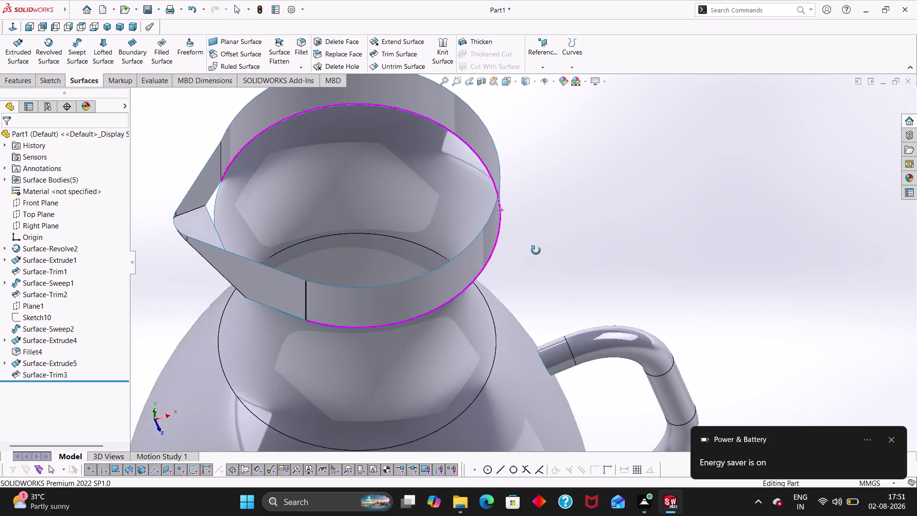
middle_drag(536, 246, 551, 250)
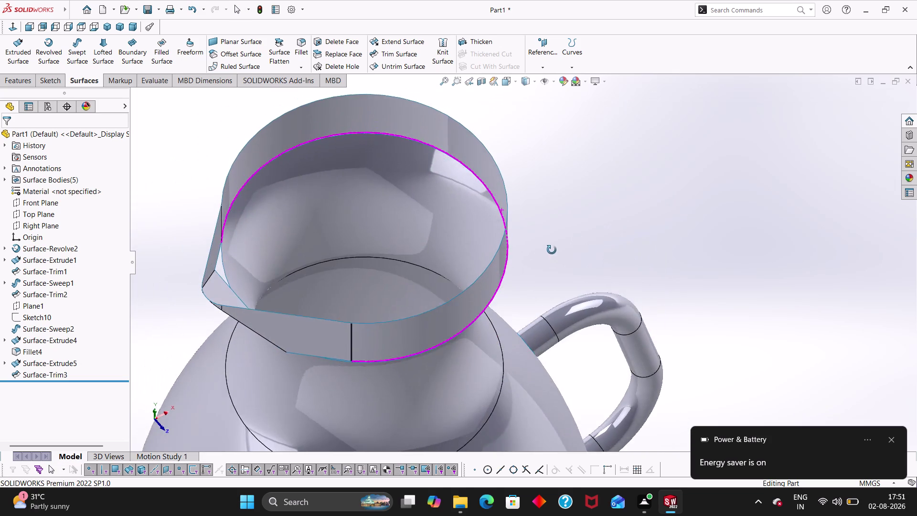
middle_drag(551, 250, 538, 247)
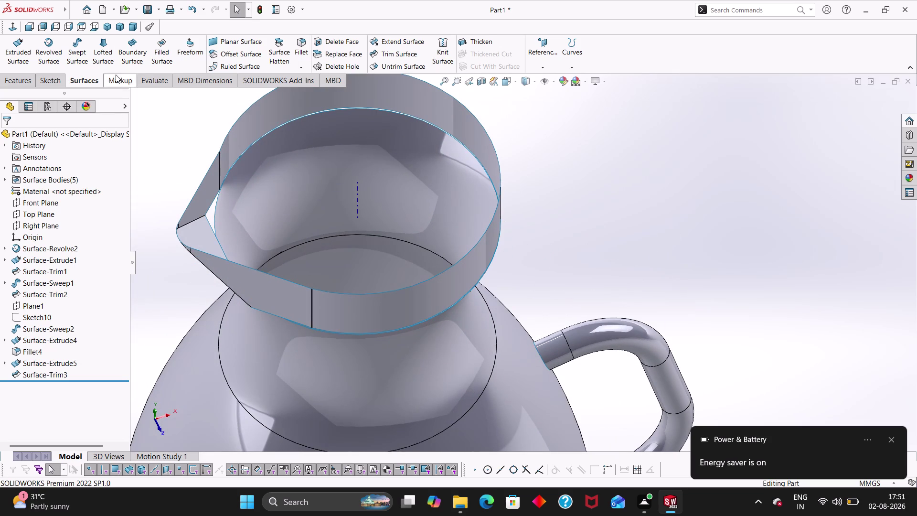
click(162, 53)
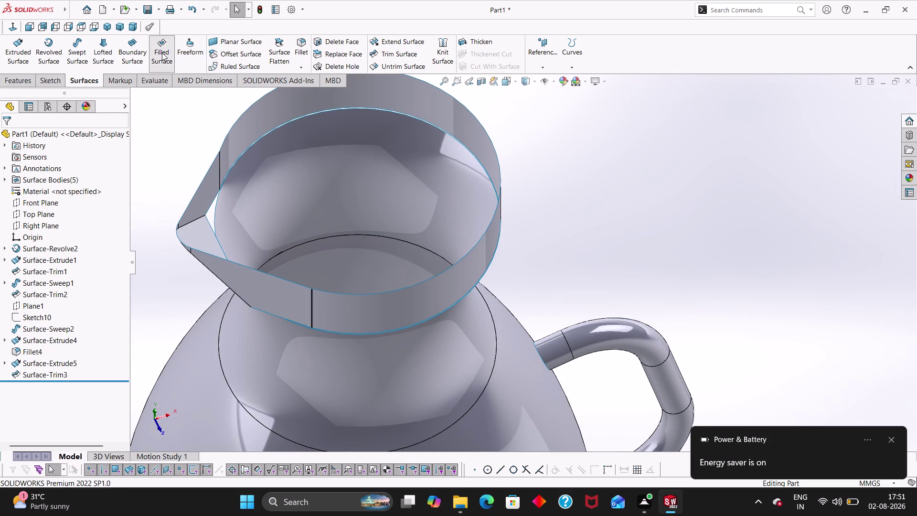
click(215, 210)
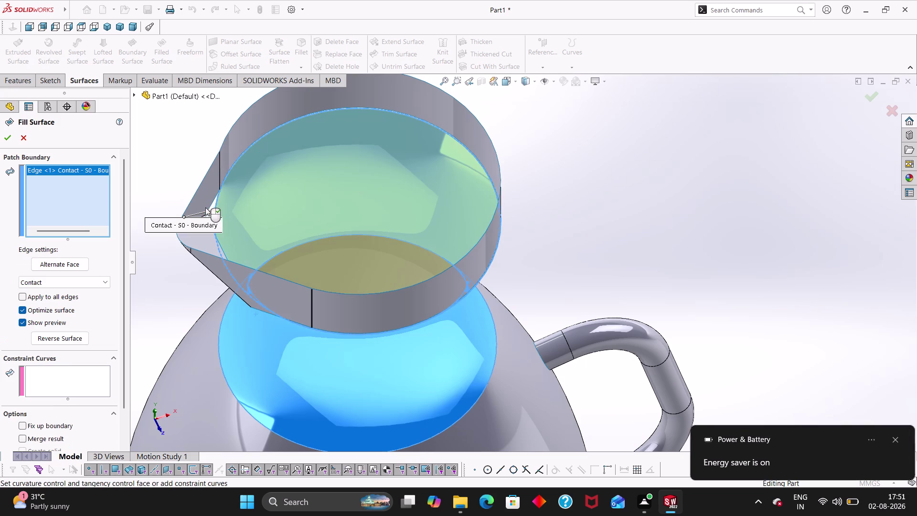
middle_drag(546, 286, 547, 270)
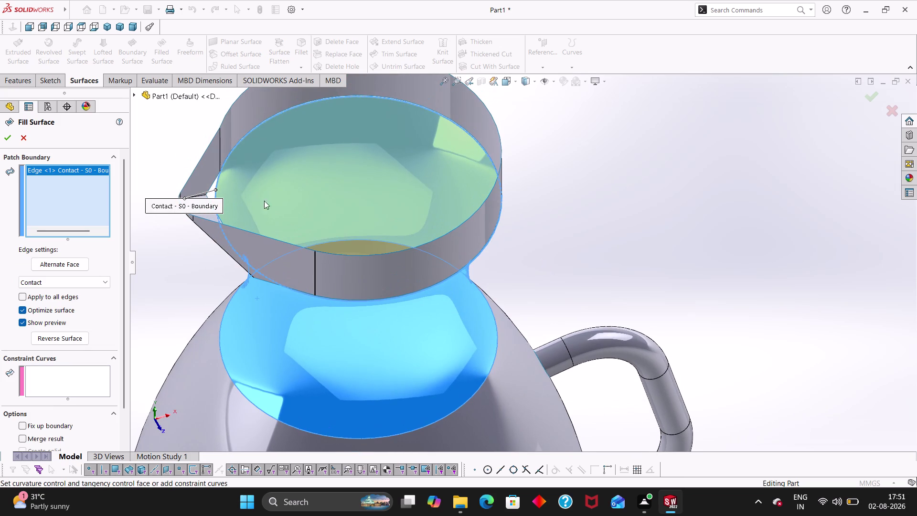
click(211, 185)
click(210, 189)
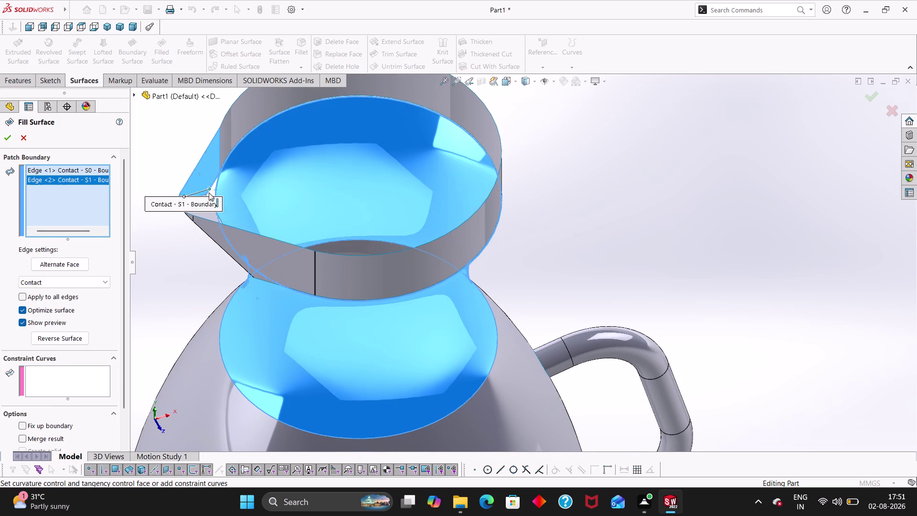
click(10, 139)
click(24, 142)
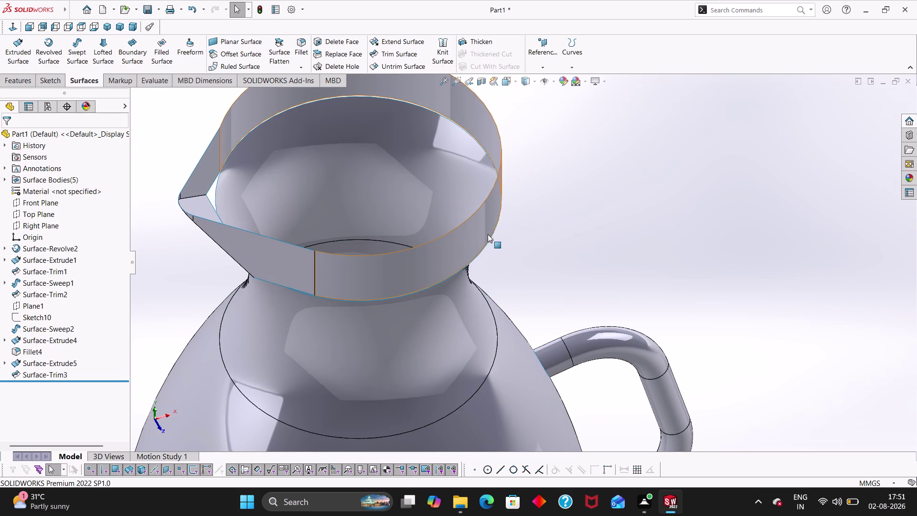
scroll(up, 3)
middle_drag(506, 256, 499, 186)
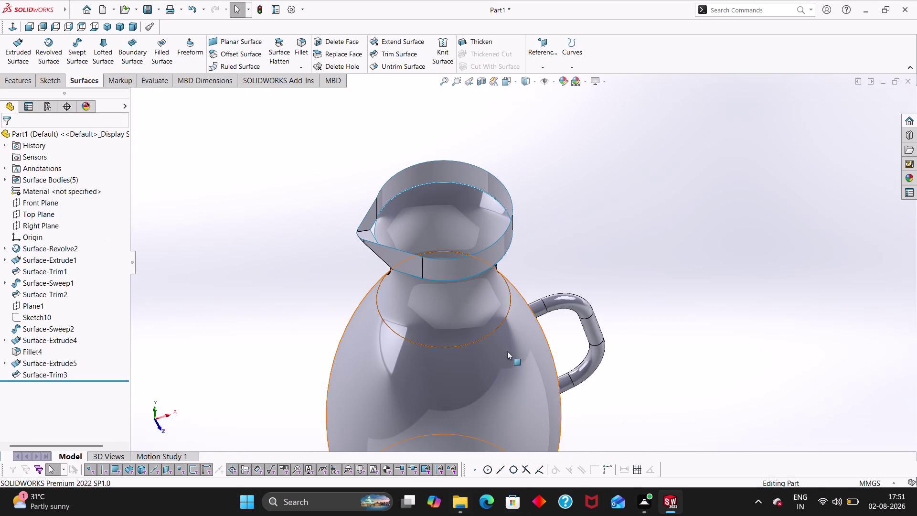
click(606, 255)
scroll(down, 3)
scroll(up, 3)
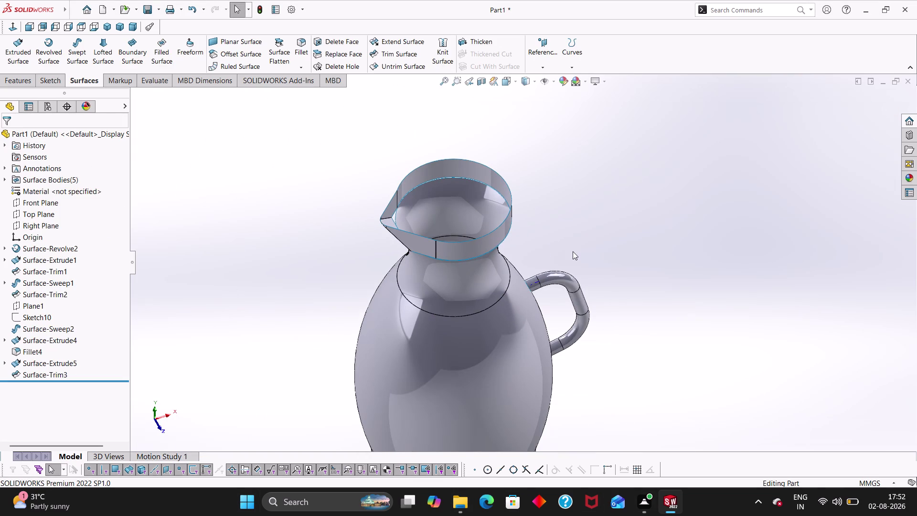
middle_drag(572, 252, 616, 184)
scroll(down, 3)
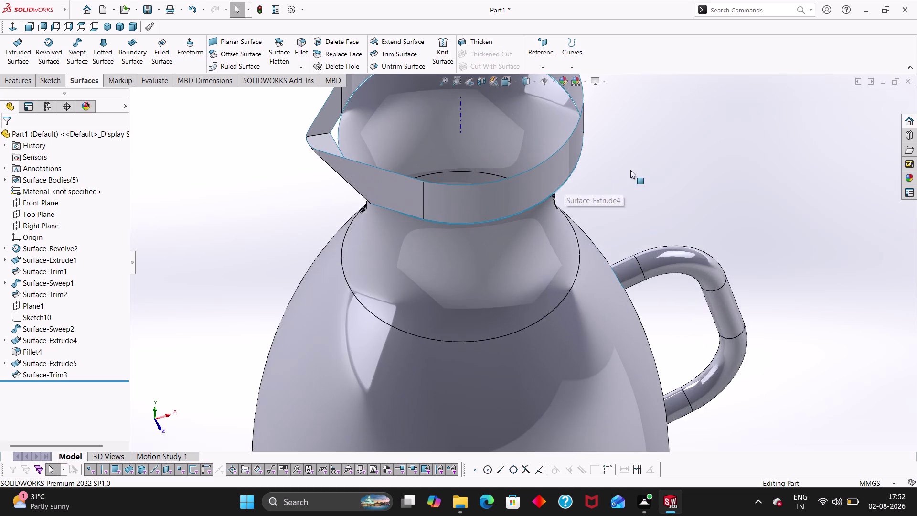
middle_drag(630, 170, 626, 199)
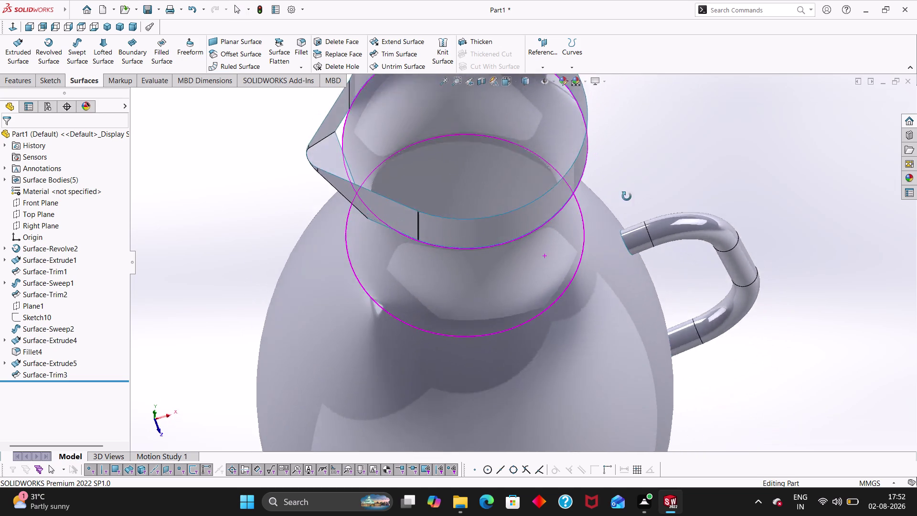
middle_drag(626, 199, 653, 124)
scroll(up, 3)
middle_drag(612, 154, 658, 244)
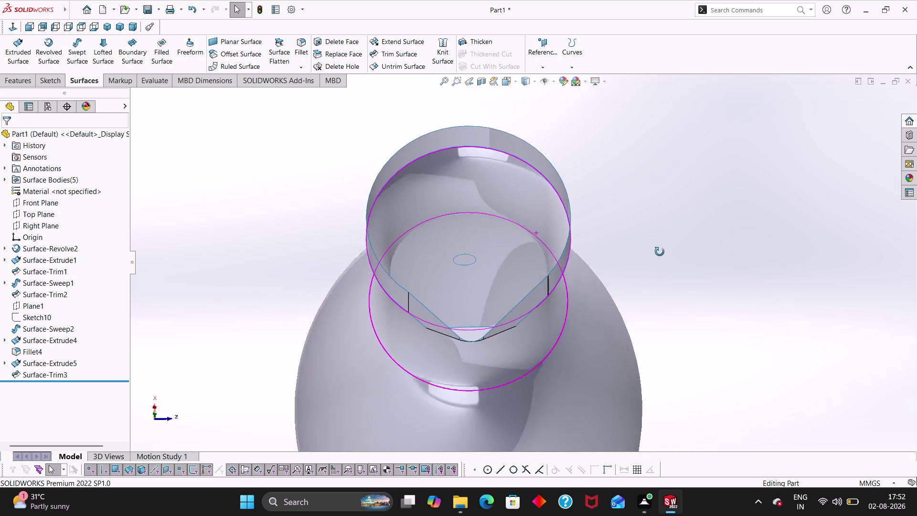
middle_drag(659, 244, 598, 162)
scroll(up, 3)
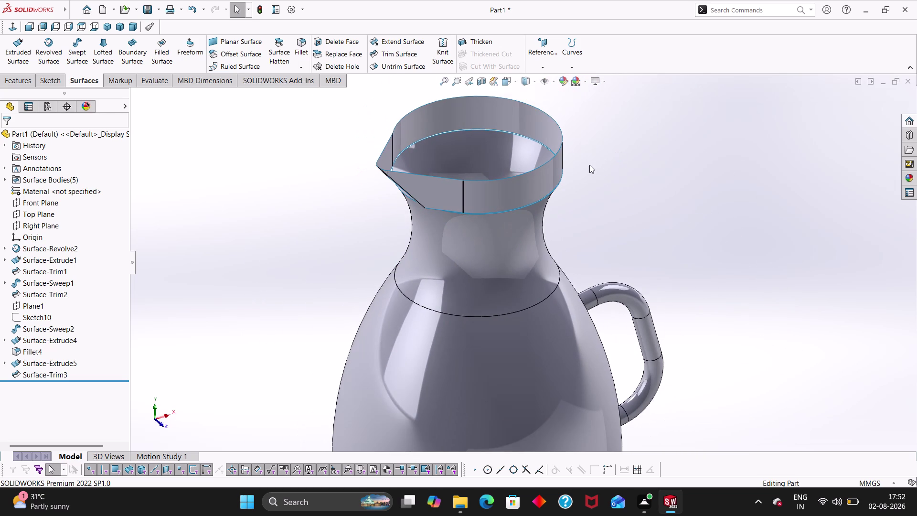
click(21, 308)
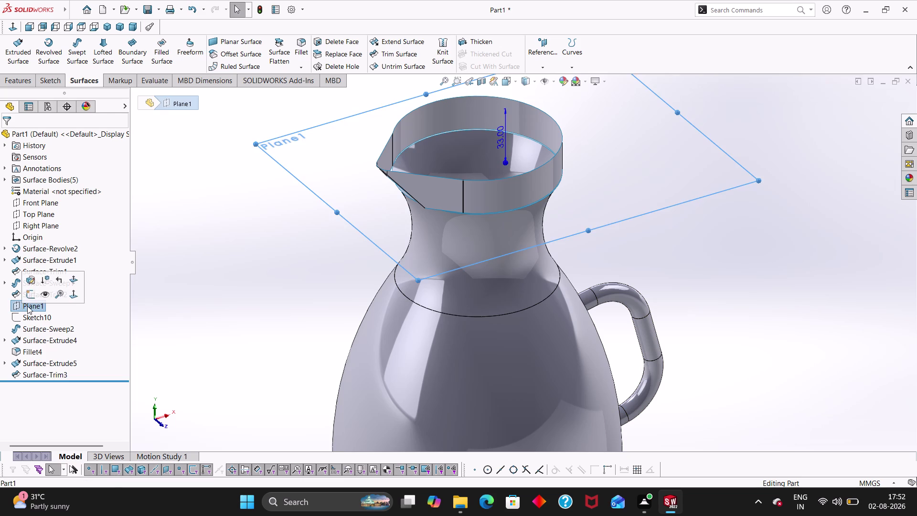
click(32, 320)
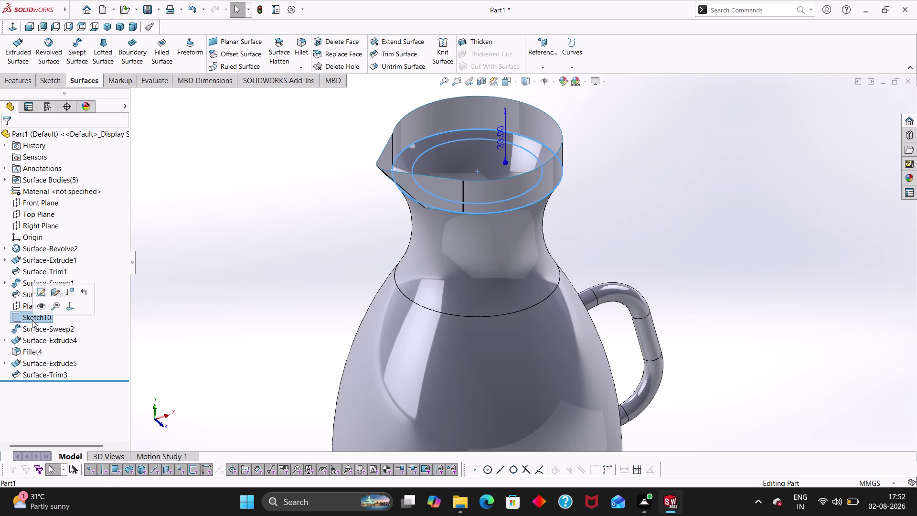
click(20, 310)
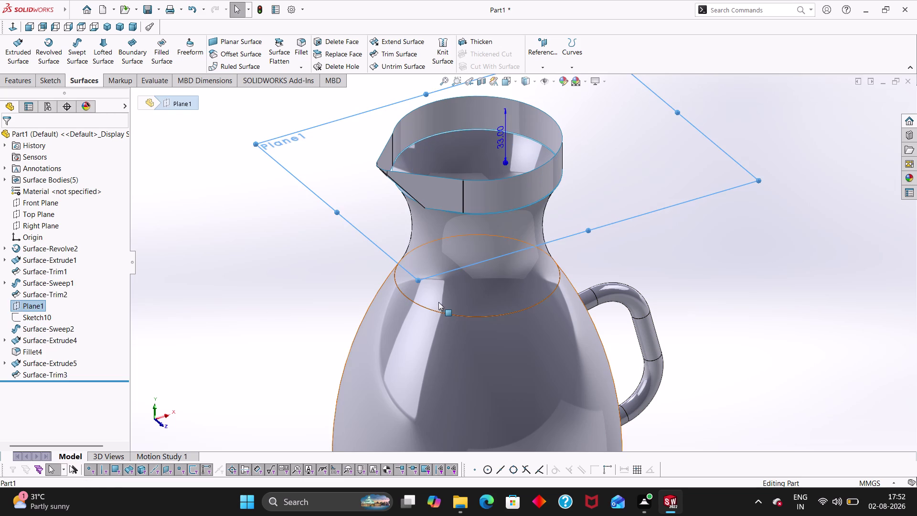
middle_click(339, 307)
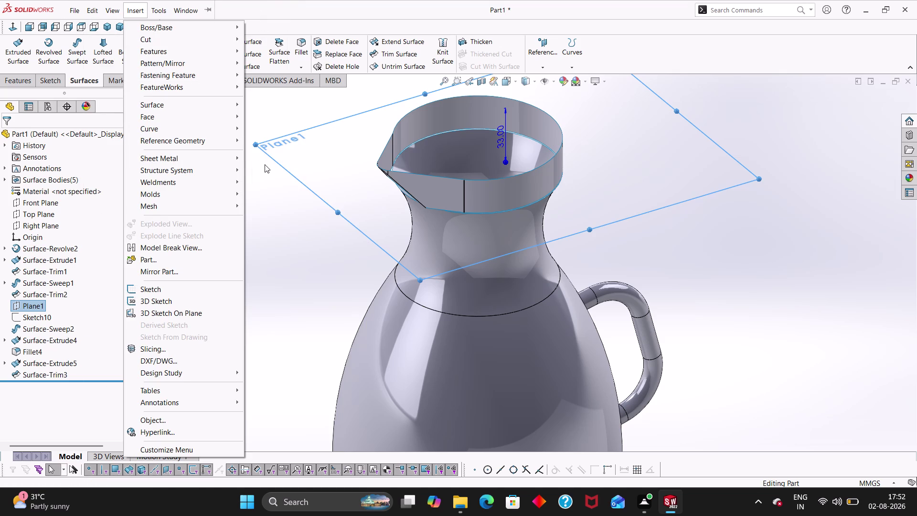
click(278, 332)
scroll(up, 3)
scroll(down, 3)
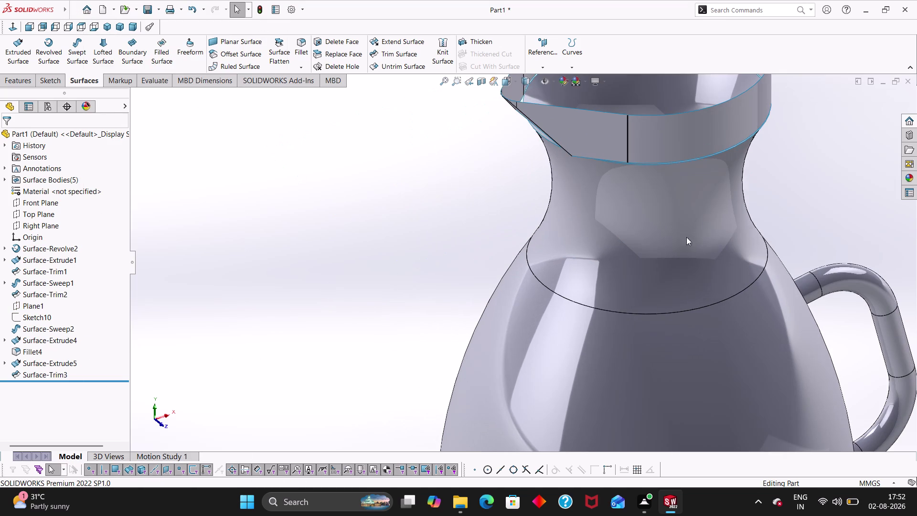
scroll(up, 3)
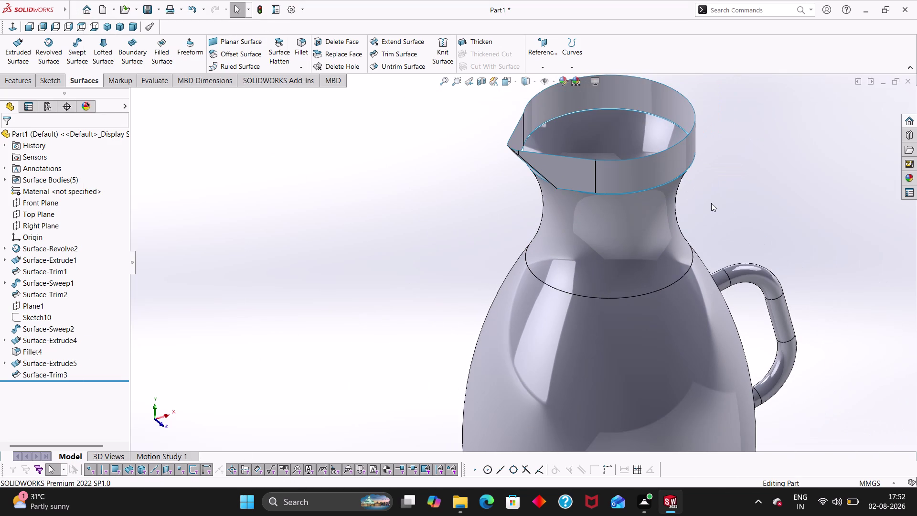
middle_drag(711, 203, 703, 203)
click(664, 182)
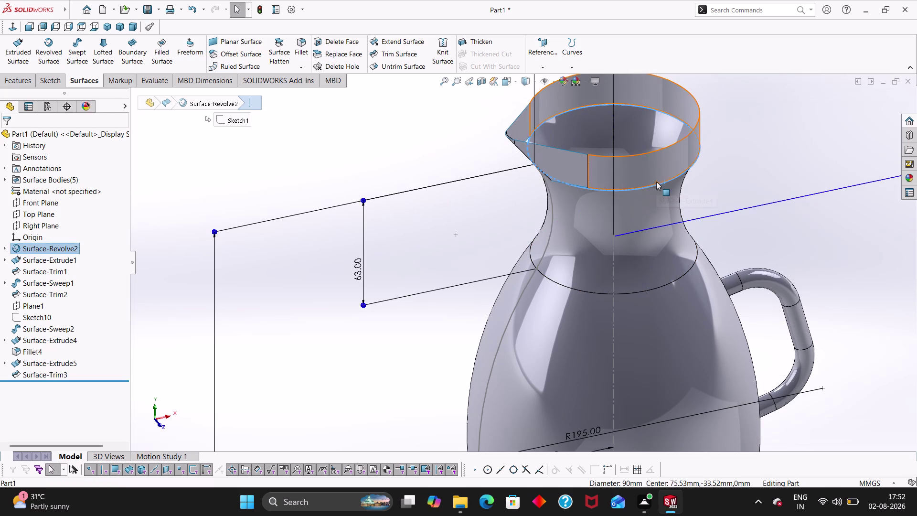
click(656, 181)
middle_drag(703, 197, 674, 168)
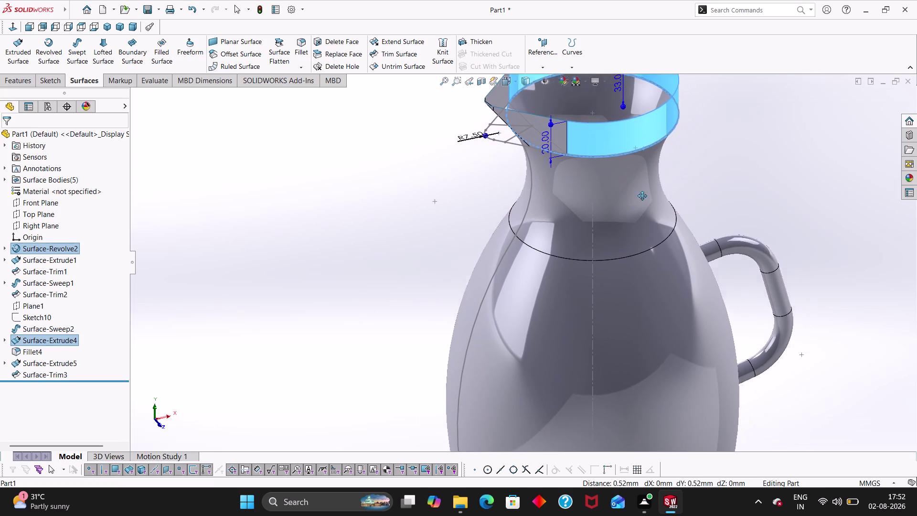
middle_drag(675, 168, 575, 252)
click(611, 277)
middle_drag(620, 284, 596, 145)
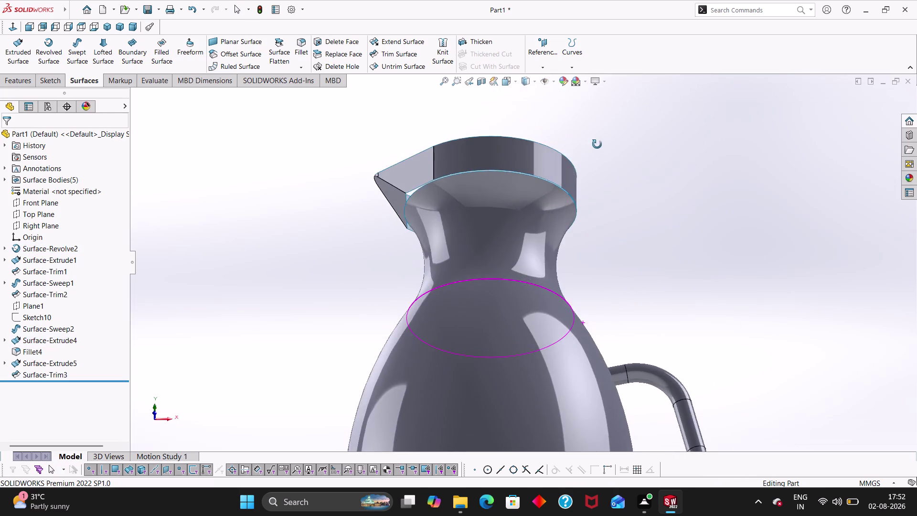
middle_drag(597, 145, 648, 86)
scroll(down, 3)
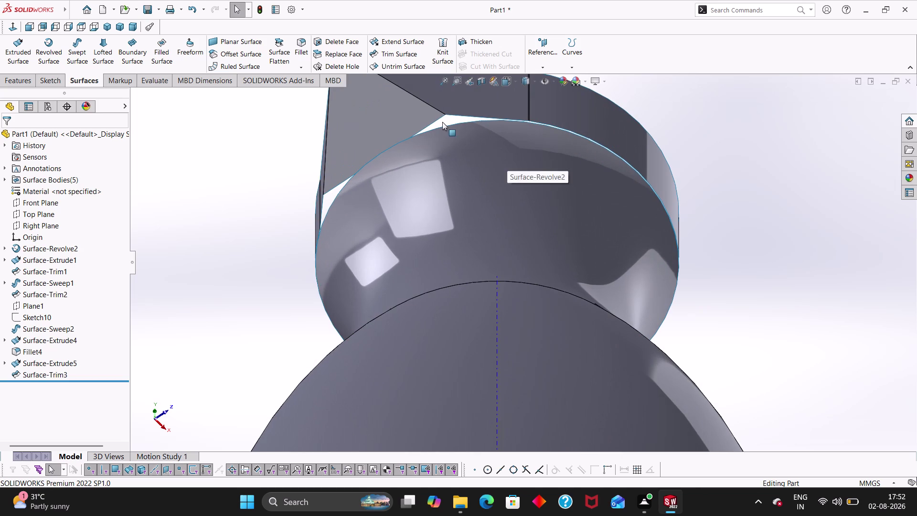
click(166, 54)
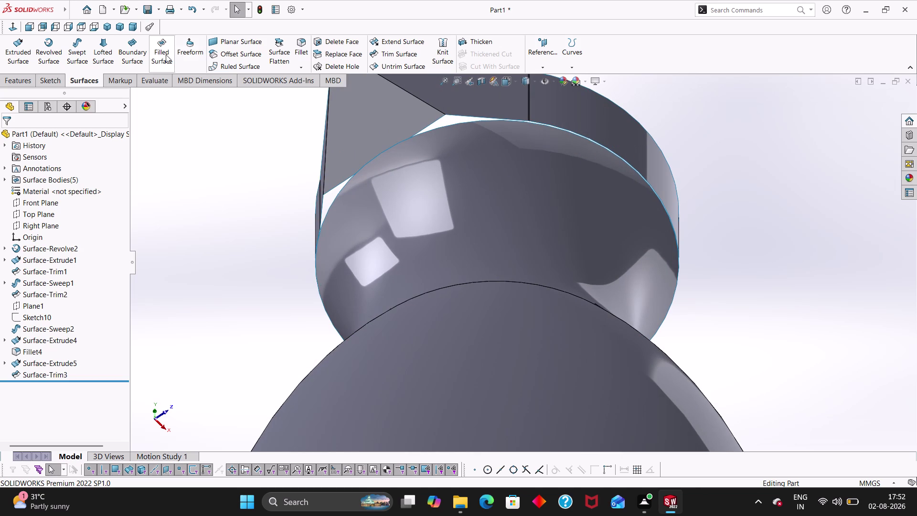
Pick three rim edges as Filled Surface boundaries, then cancel the patch.
click(453, 126)
click(442, 120)
click(440, 118)
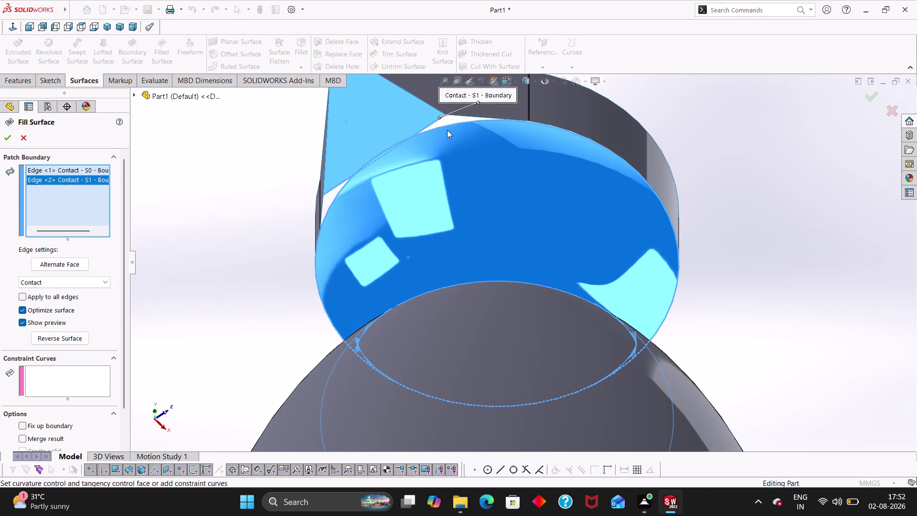
key(Escape)
key(Escape)
key(Escape)
key(Escape)
key(Escape)
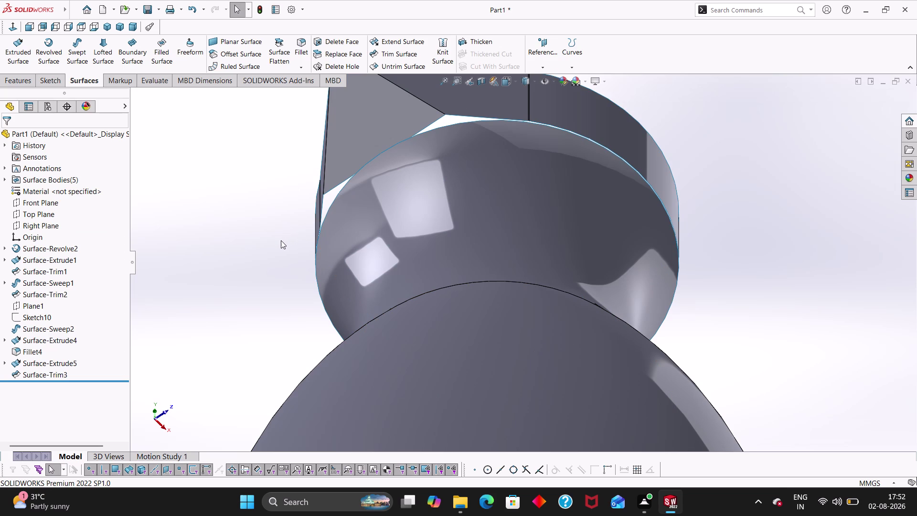
Orbit and zoom around the neck rings, handle and jug body from the side.
middle_drag(729, 146, 722, 186)
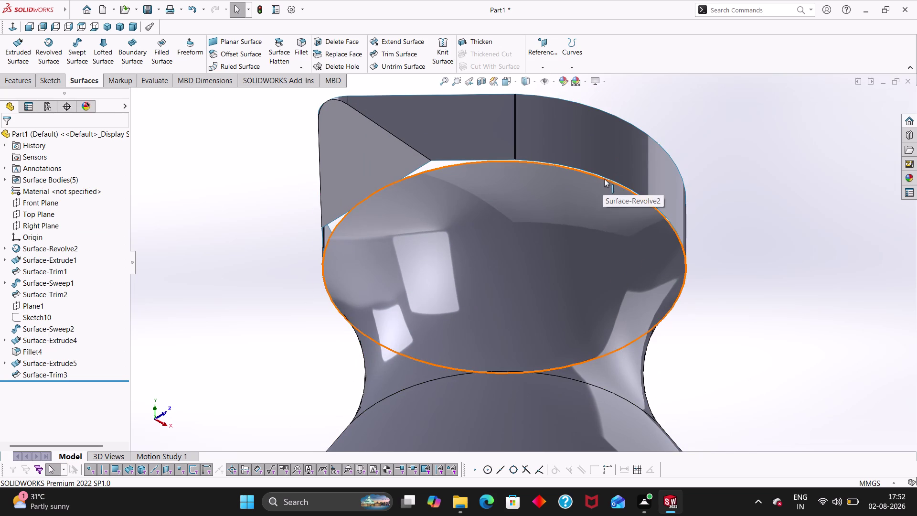
middle_drag(644, 111, 642, 277)
scroll(up, 3)
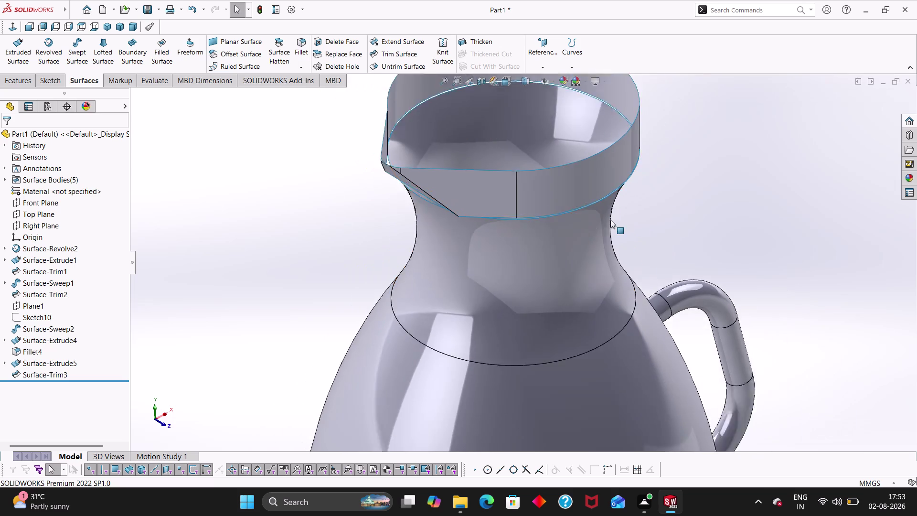
scroll(up, 3)
middle_drag(630, 218, 609, 227)
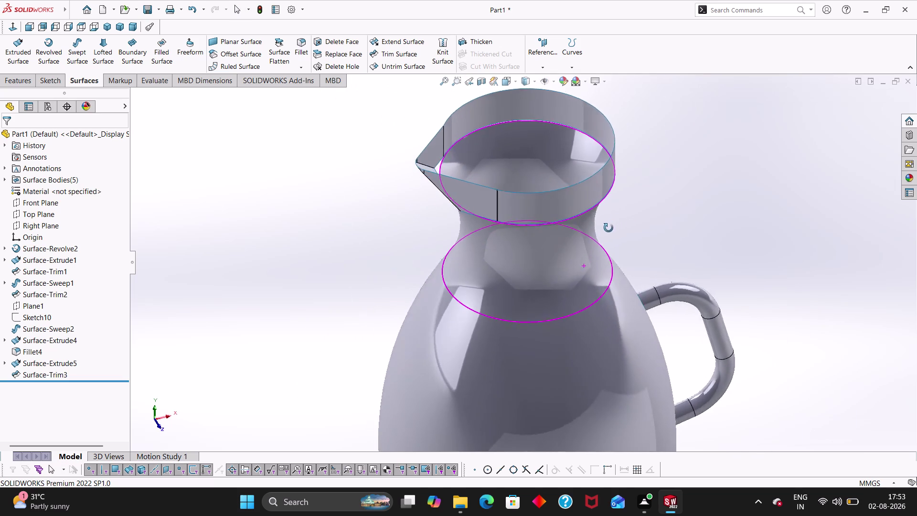
middle_drag(609, 227, 605, 233)
scroll(up, 3)
scroll(down, 3)
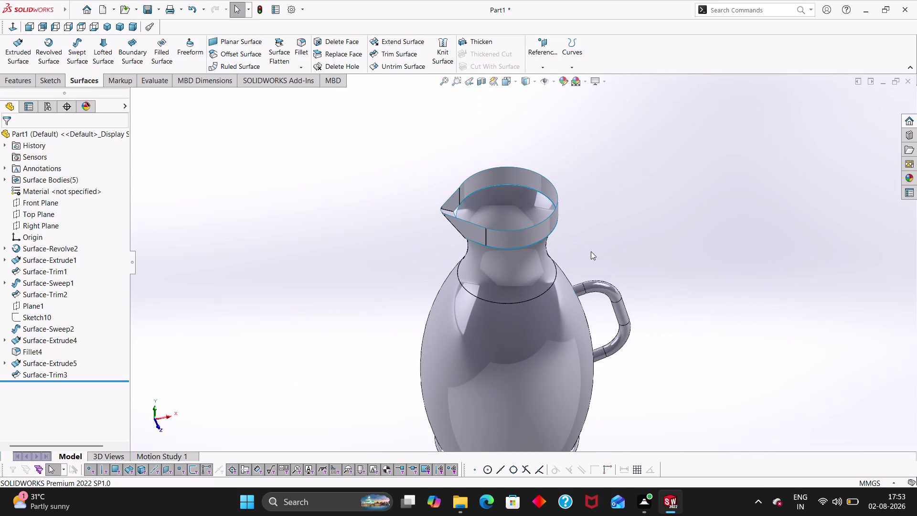
middle_drag(568, 259, 548, 284)
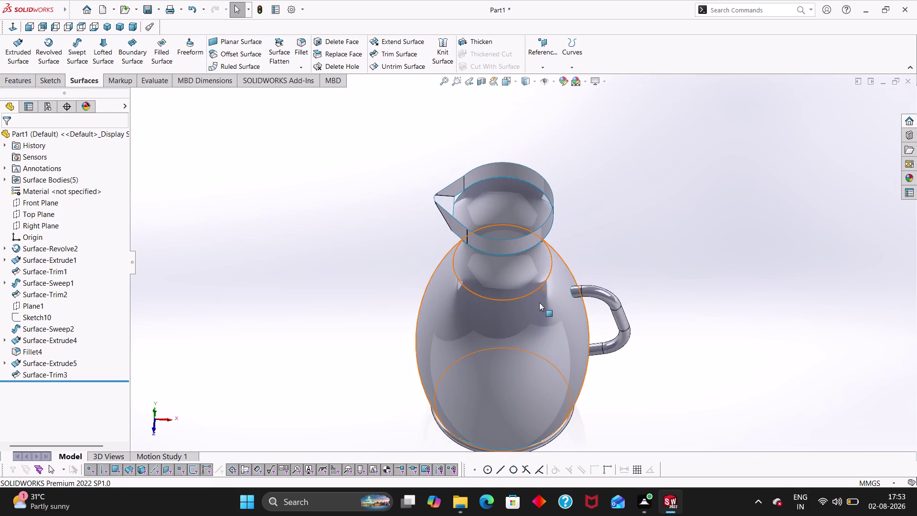
scroll(up, 3)
middle_drag(574, 266, 585, 162)
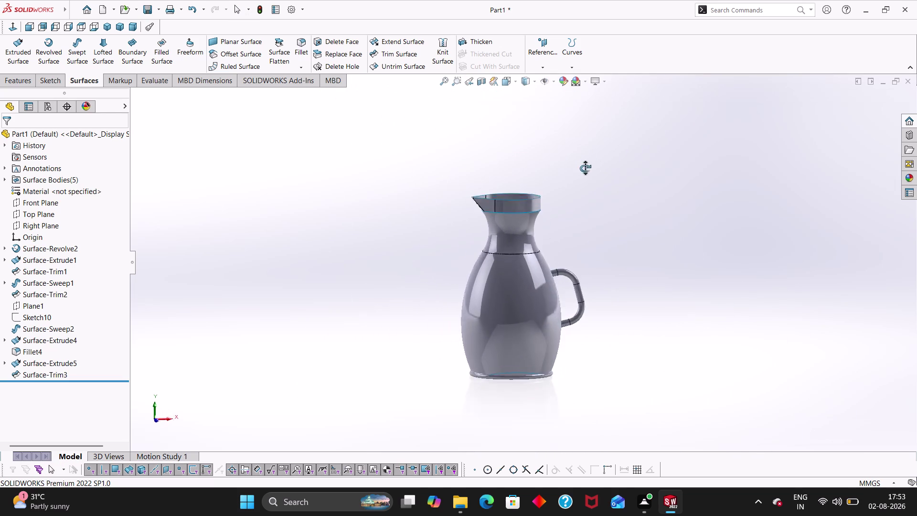
middle_drag(585, 163, 599, 103)
scroll(down, 3)
scroll(up, 3)
Look down into the neck and spout opening, return to a front view, and start a Fillet.
middle_drag(529, 245, 525, 348)
middle_drag(489, 202, 501, 224)
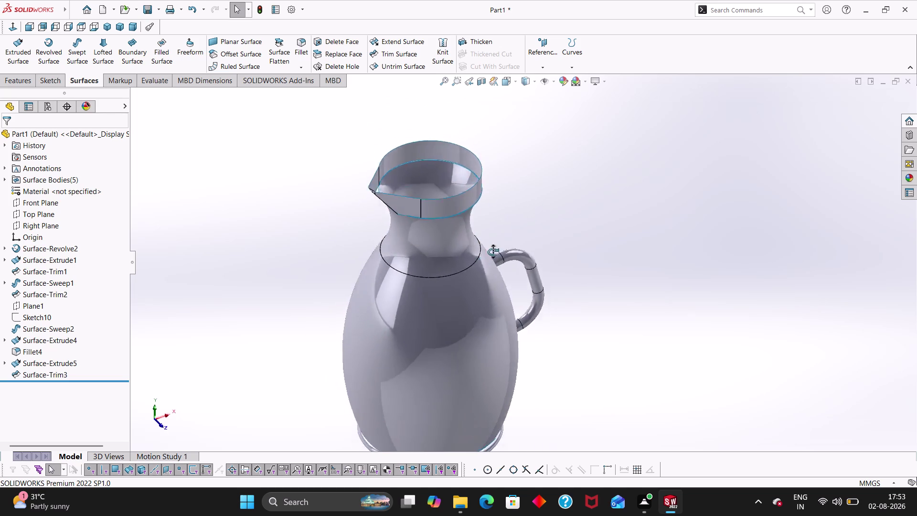
middle_drag(501, 224, 527, 290)
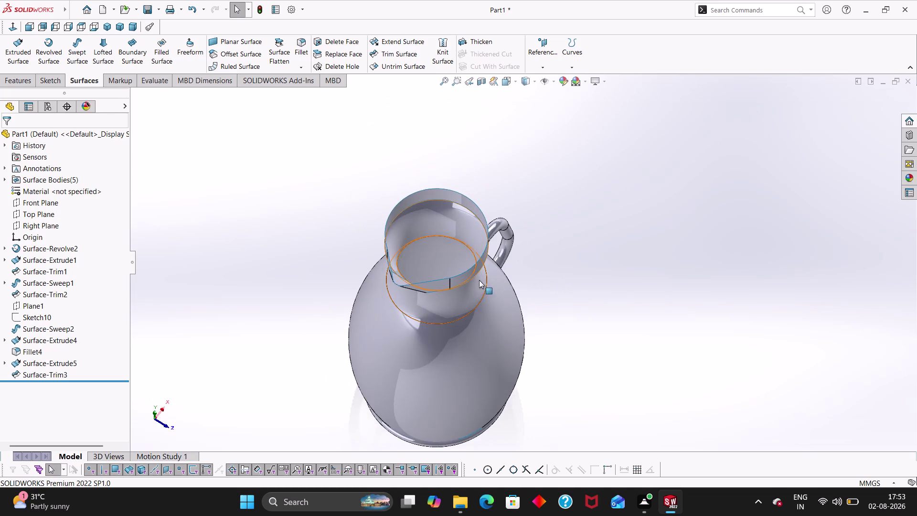
scroll(down, 3)
middle_drag(610, 283, 558, 309)
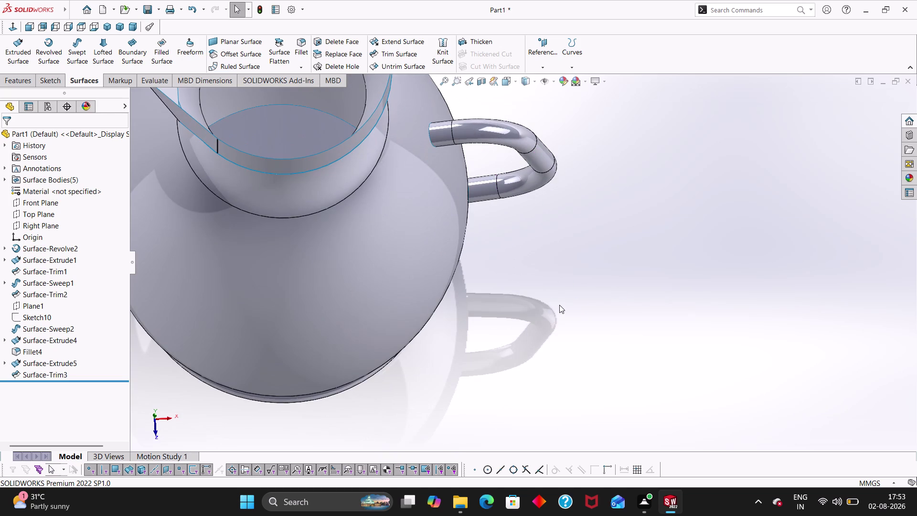
middle_drag(556, 287, 768, 353)
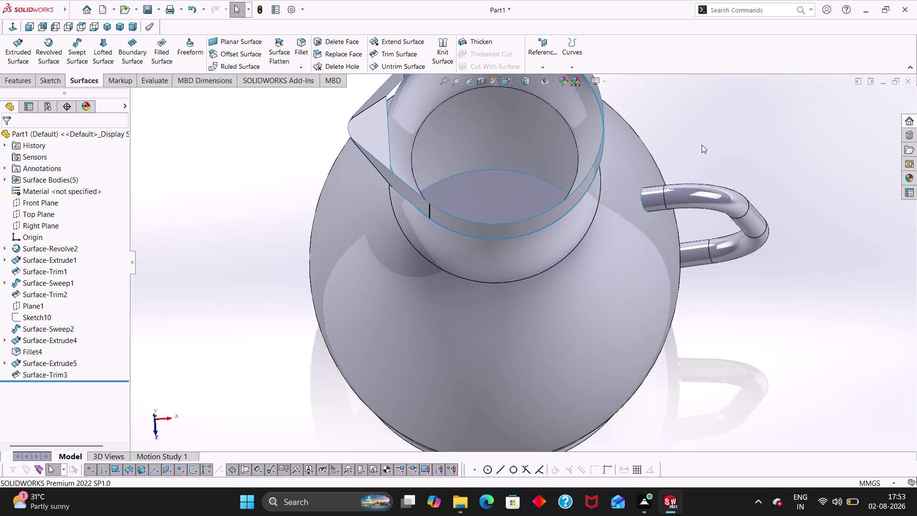
middle_drag(702, 138, 725, 145)
scroll(up, 3)
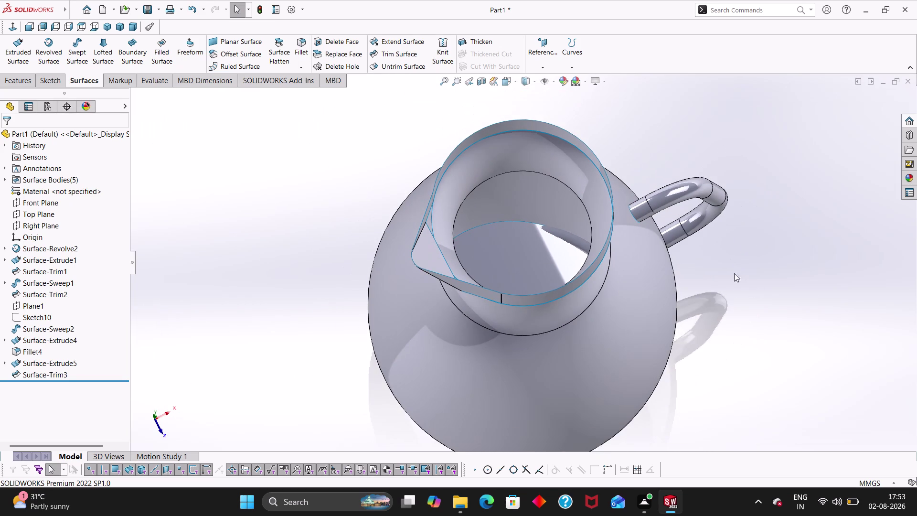
middle_drag(724, 276, 720, 269)
middle_drag(736, 376, 734, 340)
middle_drag(721, 330, 743, 384)
middle_drag(733, 374, 735, 369)
scroll(up, 3)
middle_drag(723, 358, 691, 332)
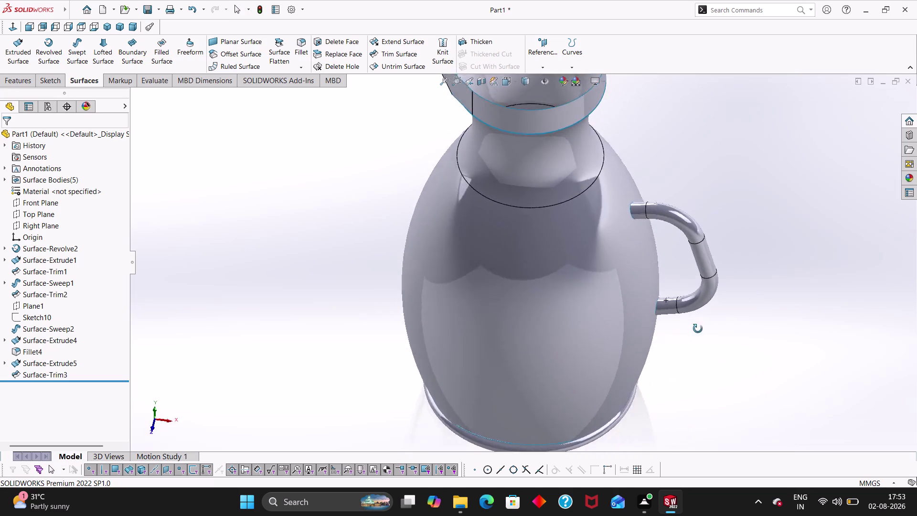
middle_drag(691, 333, 732, 353)
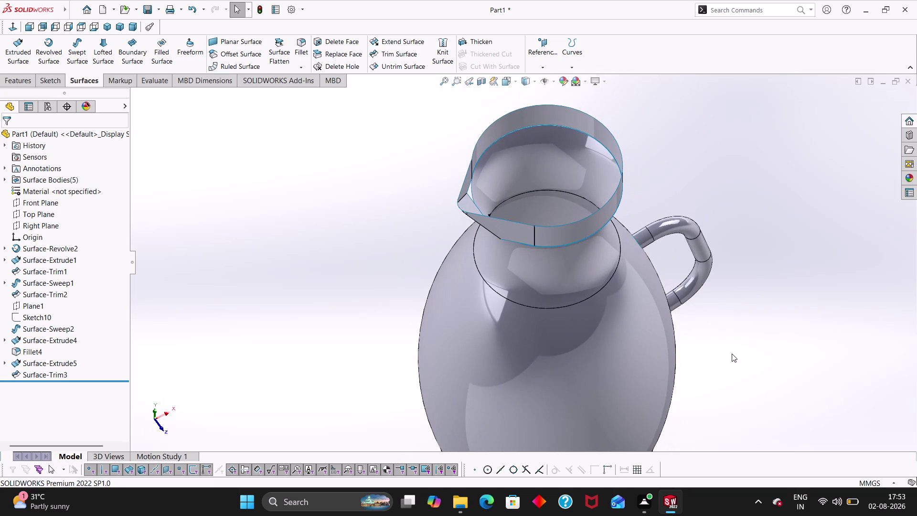
scroll(up, 3)
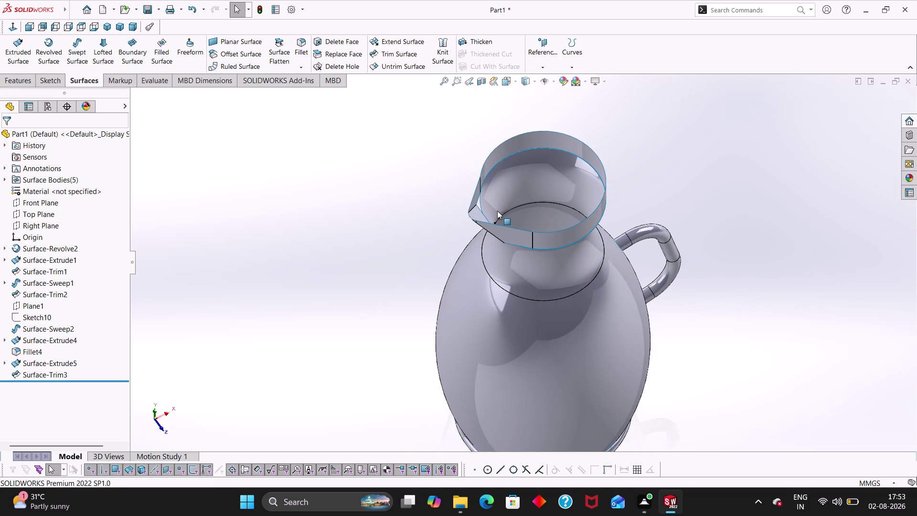
scroll(down, 3)
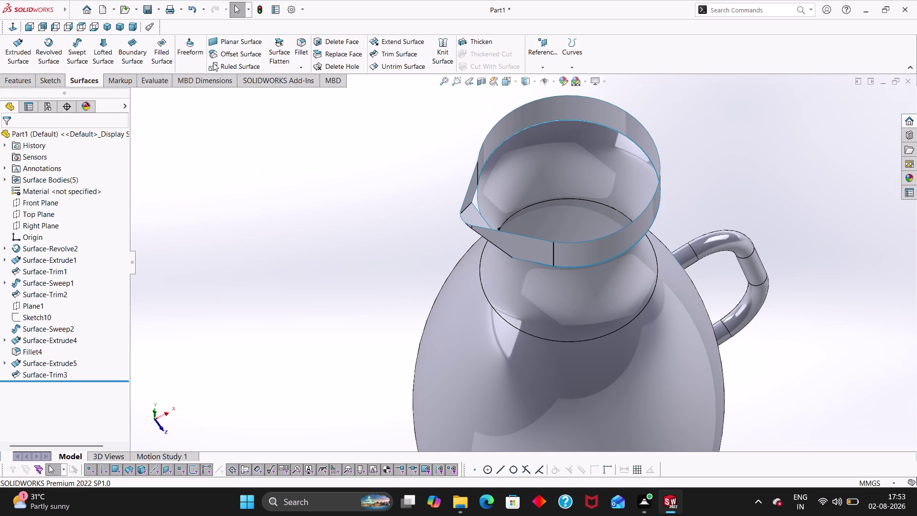
click(306, 46)
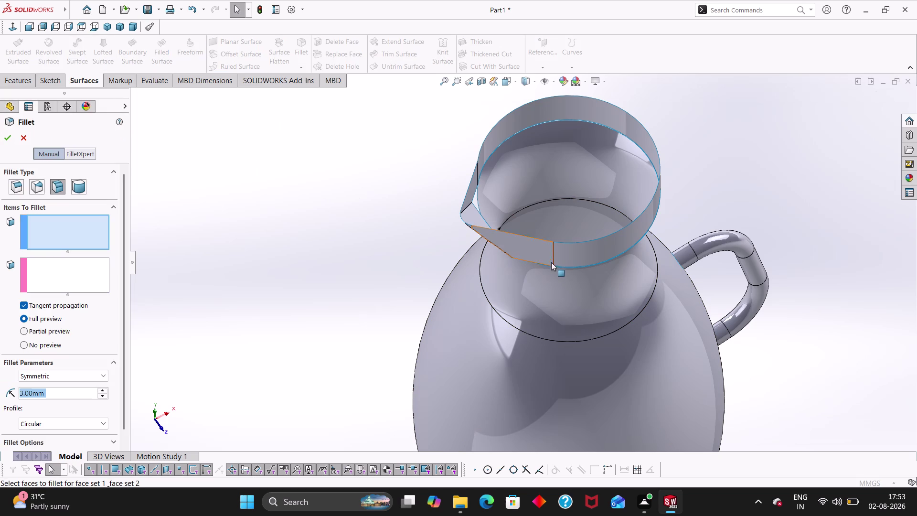
Pick the neck face as the first face set and the rim-band faces as the second set.
click(563, 269)
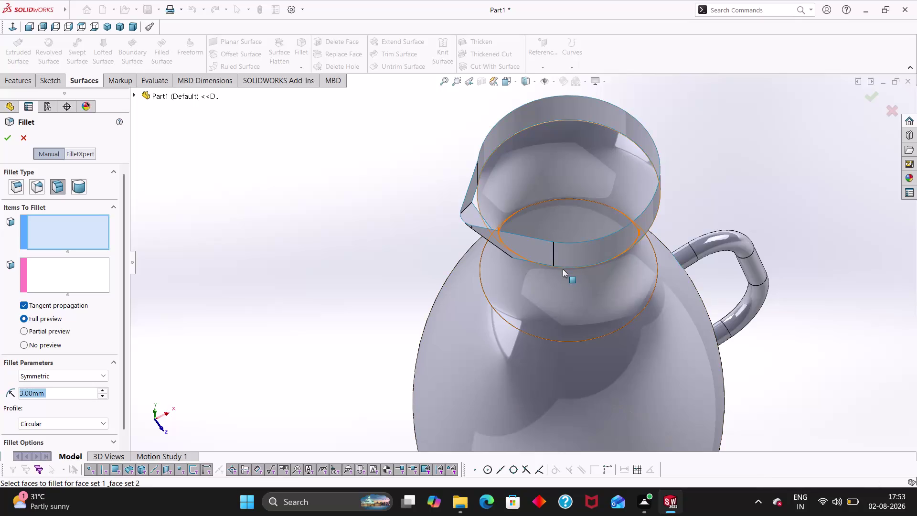
middle_drag(321, 317, 313, 251)
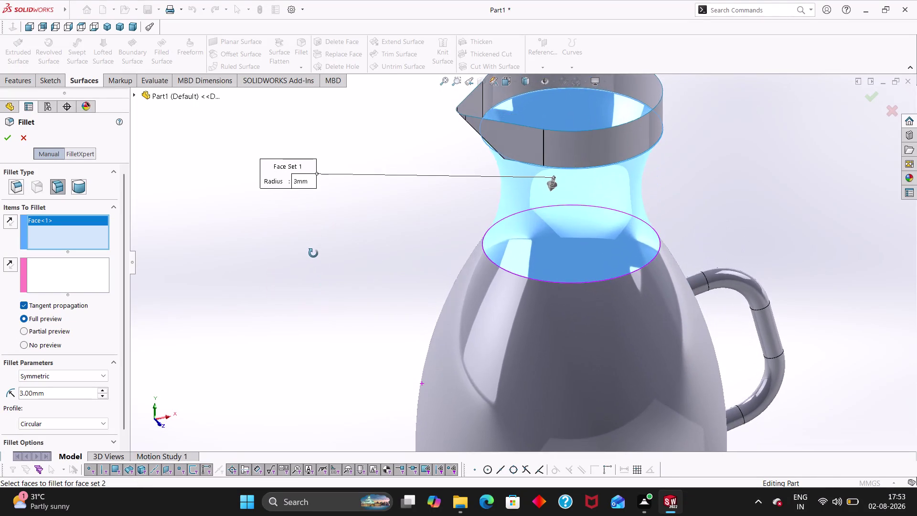
middle_drag(313, 251, 313, 256)
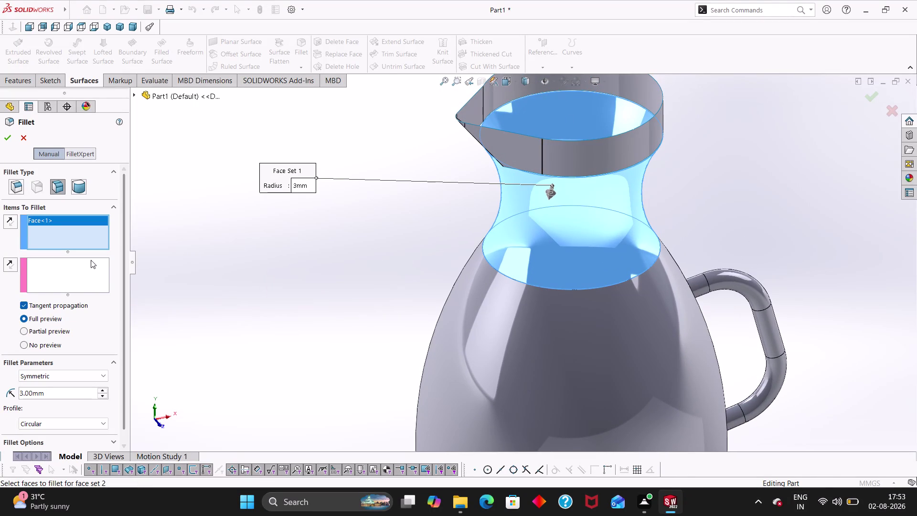
click(82, 272)
click(522, 143)
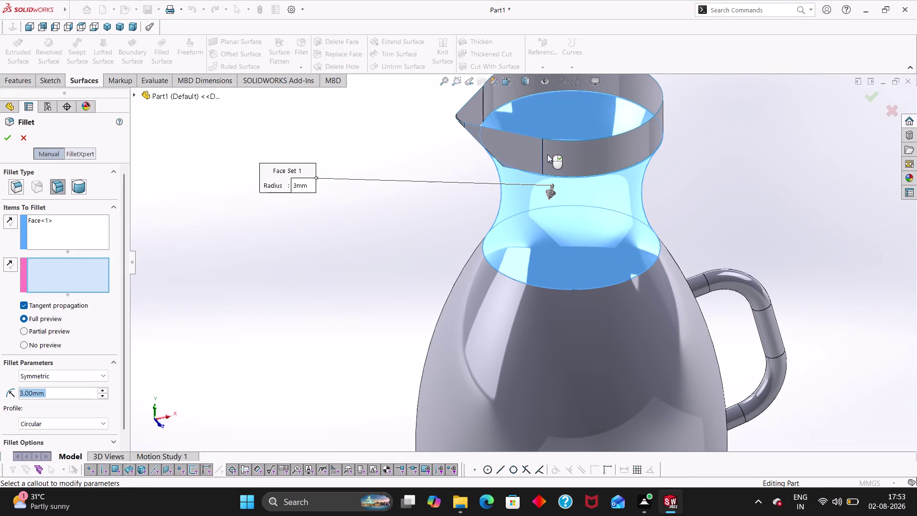
click(590, 152)
middle_drag(357, 249, 402, 269)
click(447, 124)
click(458, 134)
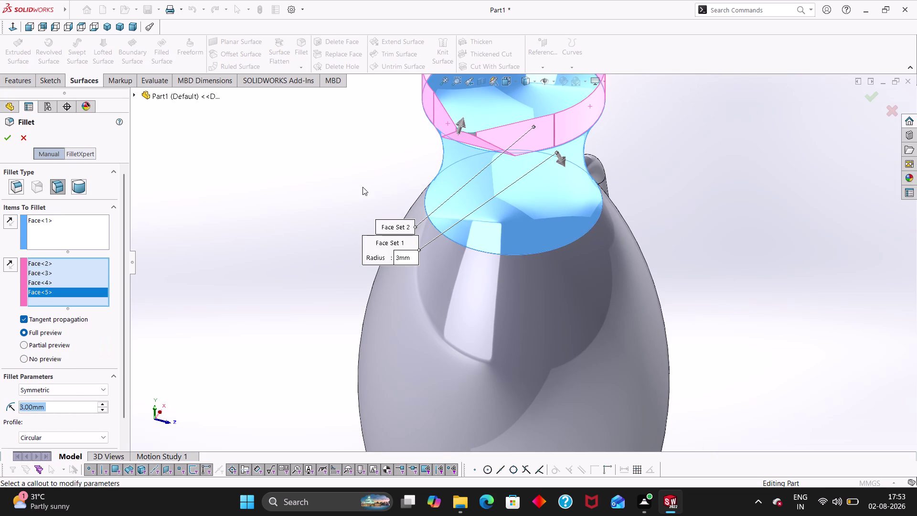
middle_drag(304, 171, 252, 125)
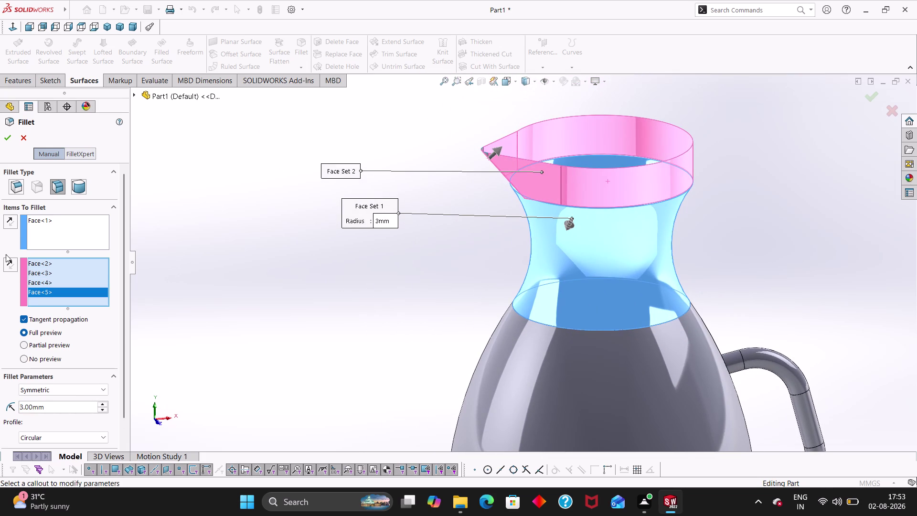
Keep the symmetric fillet shape and set the fillet method to Hold Line.
click(53, 394)
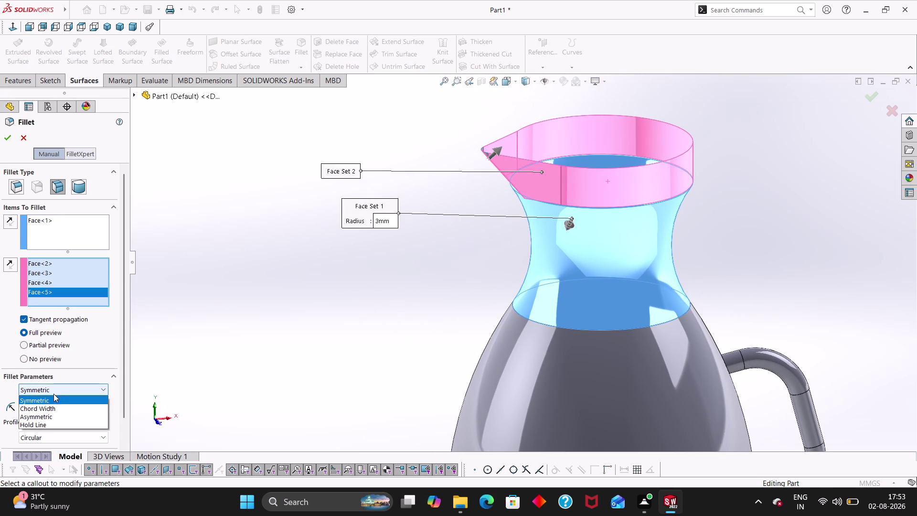
click(53, 393)
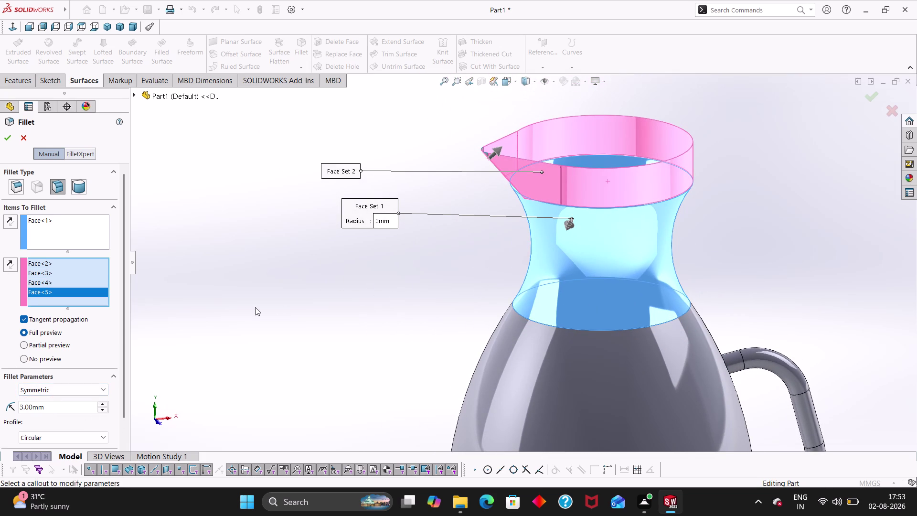
scroll(down, 3)
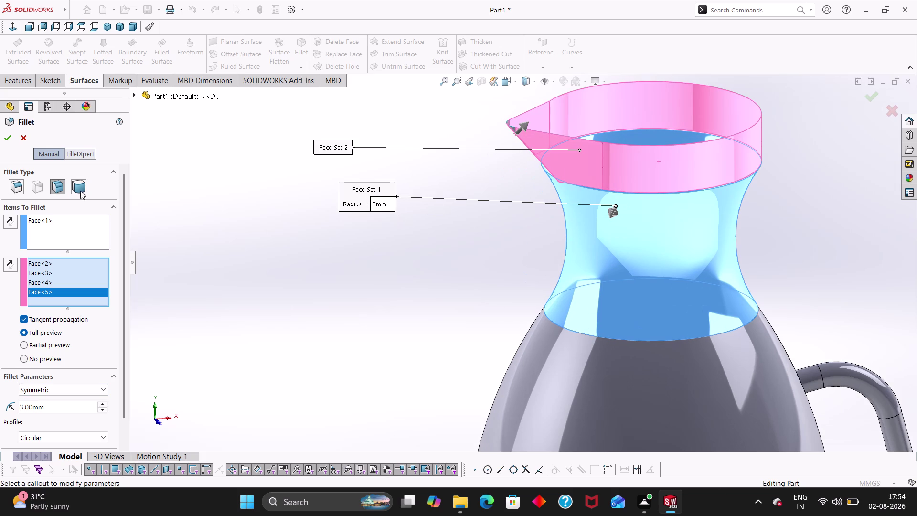
click(12, 138)
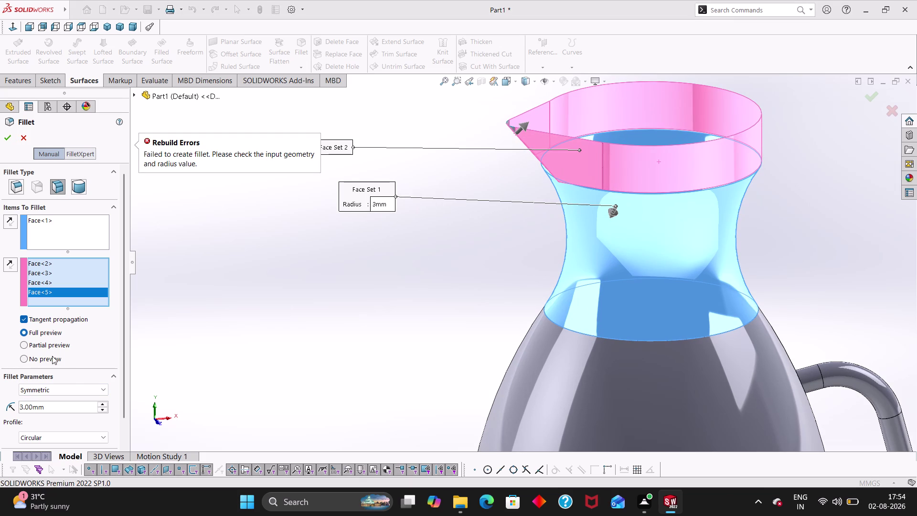
scroll(down, 3)
drag(123, 352, 122, 420)
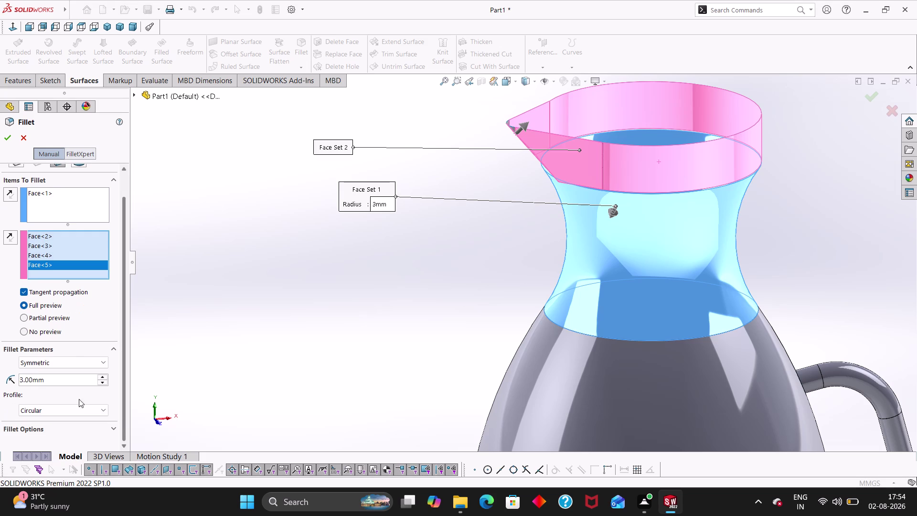
click(66, 407)
click(70, 422)
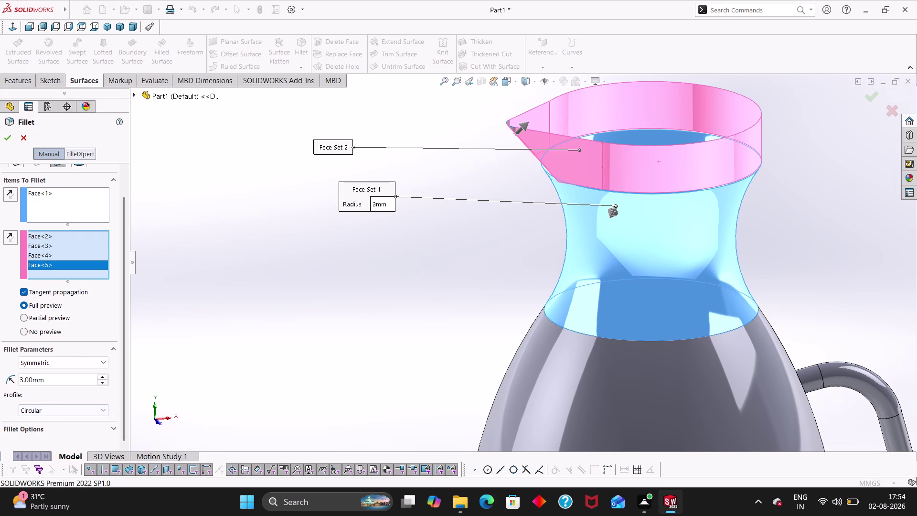
click(48, 377)
click(57, 365)
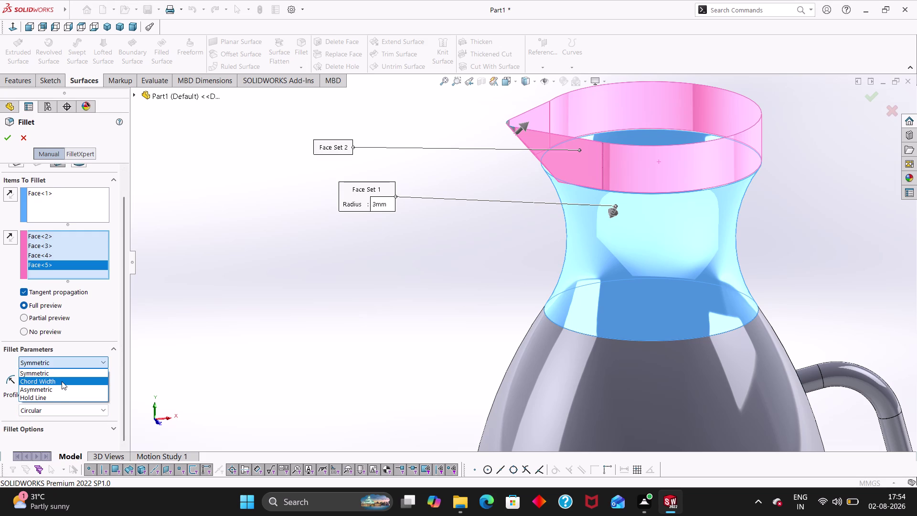
click(62, 397)
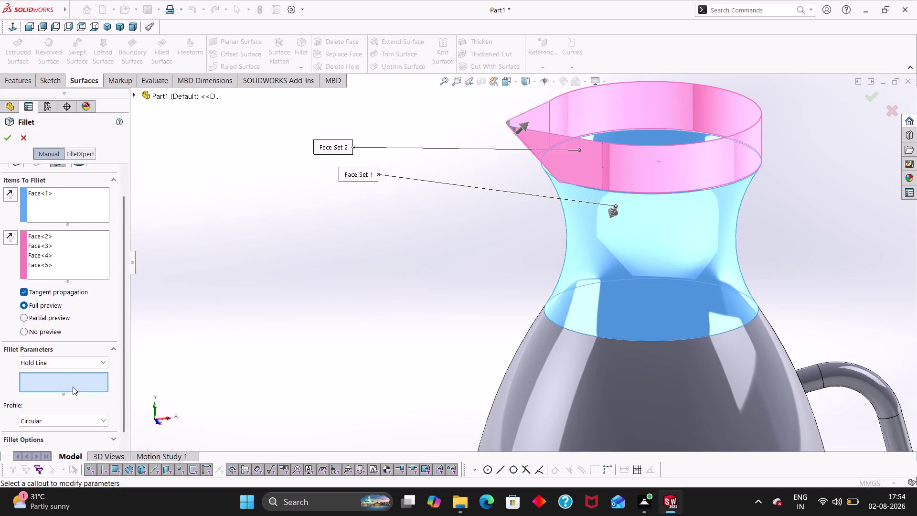
Try to build the Hold Line face fillet, then cancel it after the rebuild error.
click(8, 139)
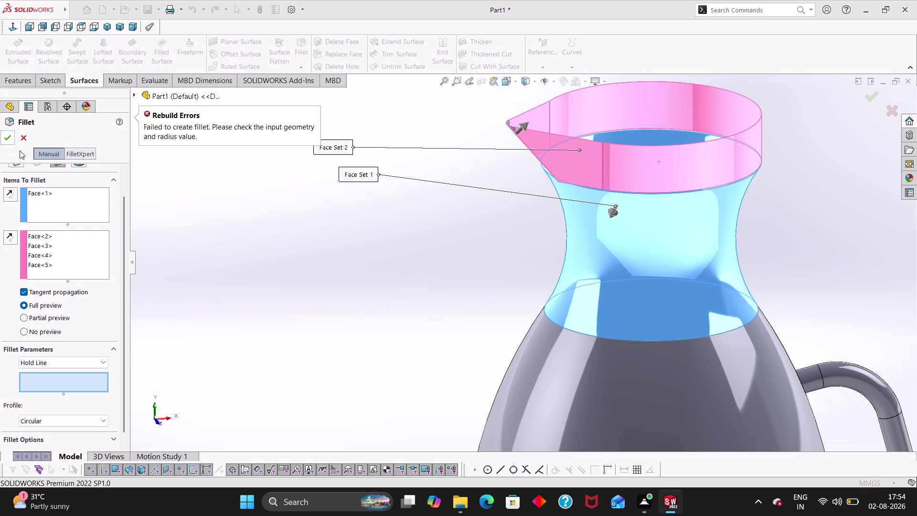
click(277, 256)
click(62, 154)
click(88, 153)
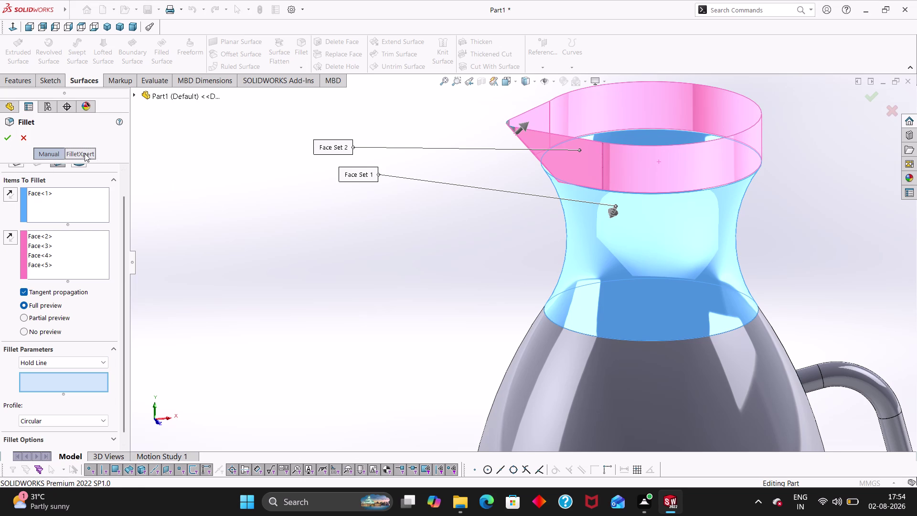
click(23, 138)
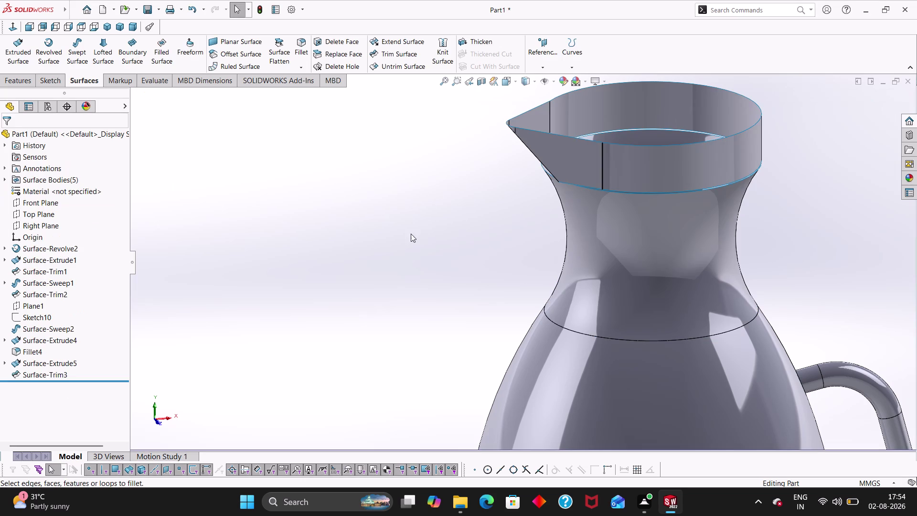
middle_drag(798, 233, 795, 232)
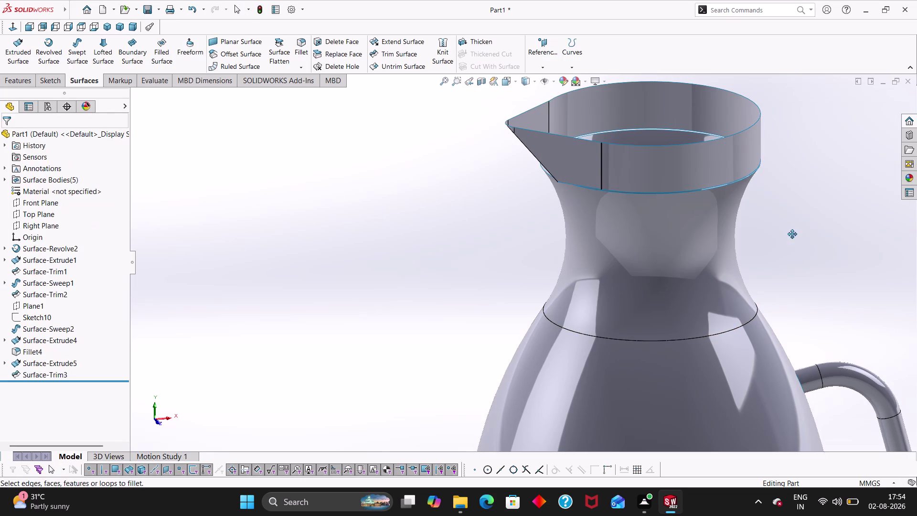
middle_drag(795, 232, 708, 232)
middle_drag(678, 182, 679, 240)
scroll(up, 3)
scroll(down, 3)
scroll(down, 3)
middle_drag(626, 190, 669, 262)
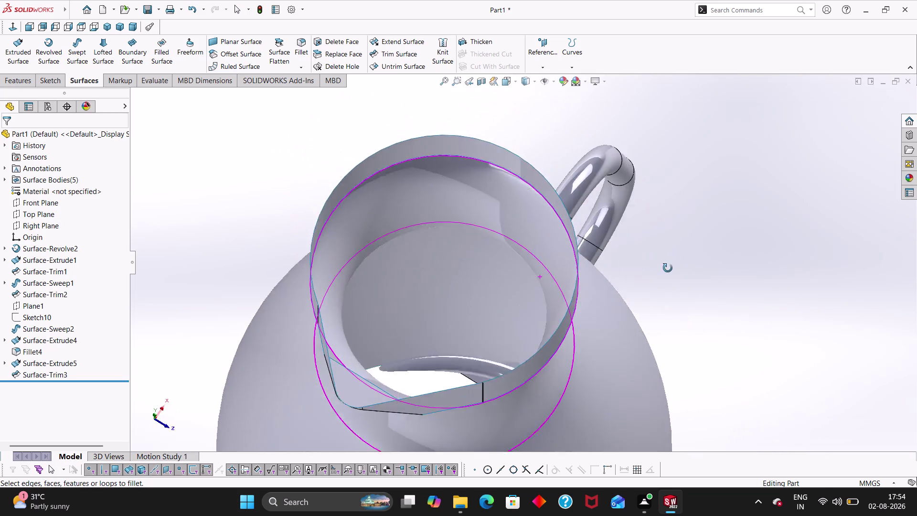
middle_drag(669, 261, 628, 195)
middle_drag(618, 204, 638, 204)
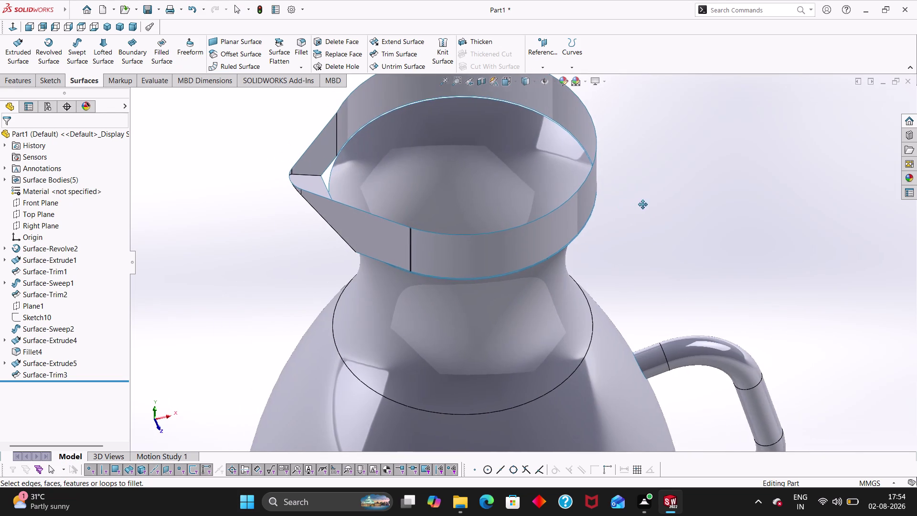
middle_drag(638, 205, 710, 226)
scroll(up, 3)
middle_drag(686, 214, 695, 244)
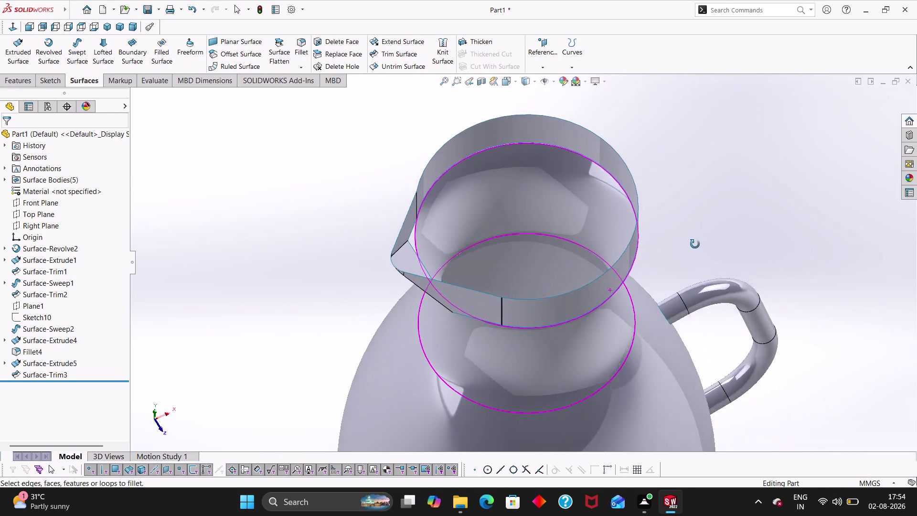
middle_drag(696, 245, 691, 241)
scroll(down, 3)
click(521, 136)
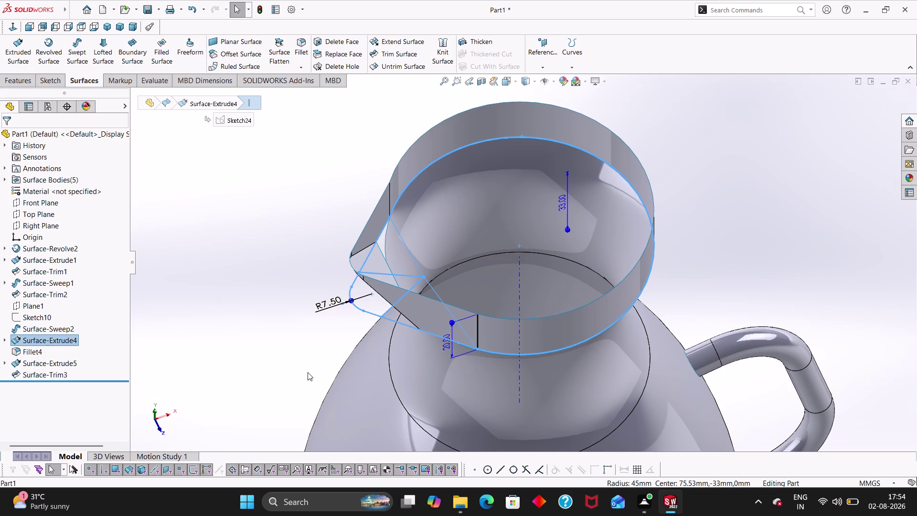
middle_drag(303, 363, 301, 331)
middle_drag(258, 307, 255, 188)
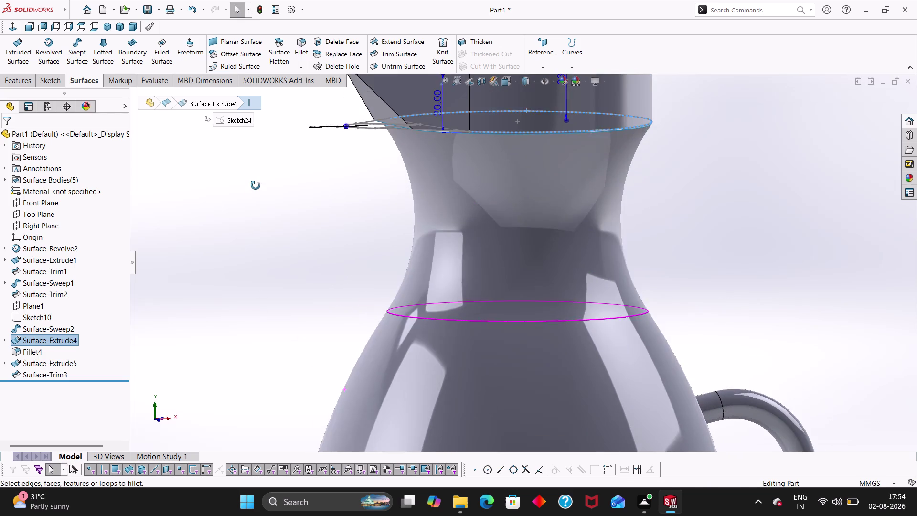
middle_drag(255, 189, 267, 204)
scroll(down, 3)
middle_drag(459, 237, 459, 235)
scroll(up, 3)
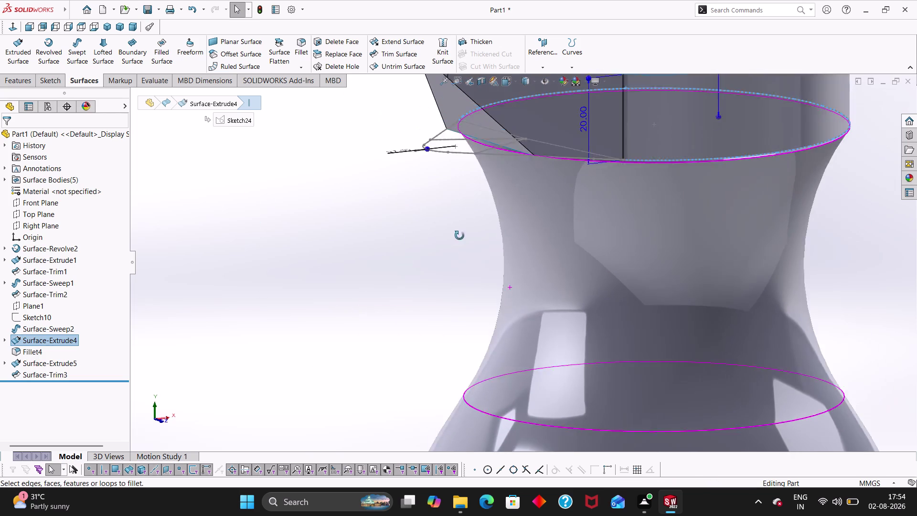
middle_drag(460, 236, 429, 195)
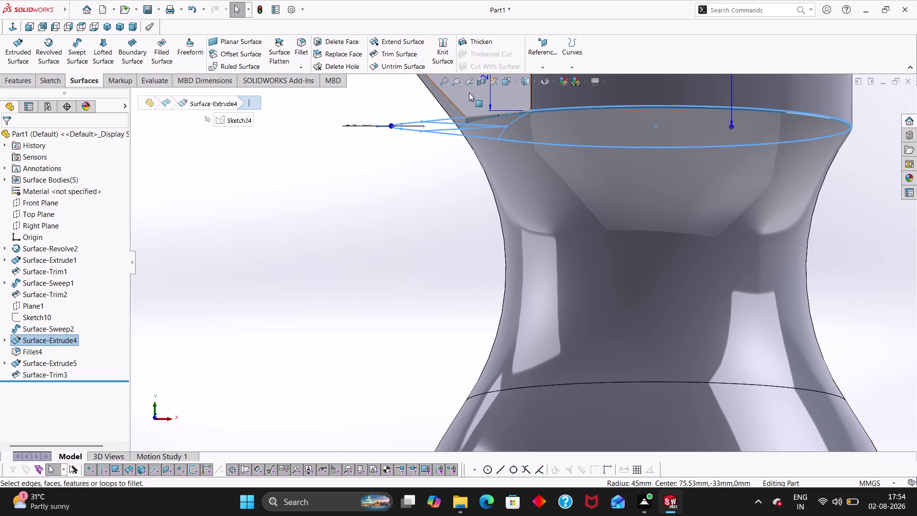
click(568, 112)
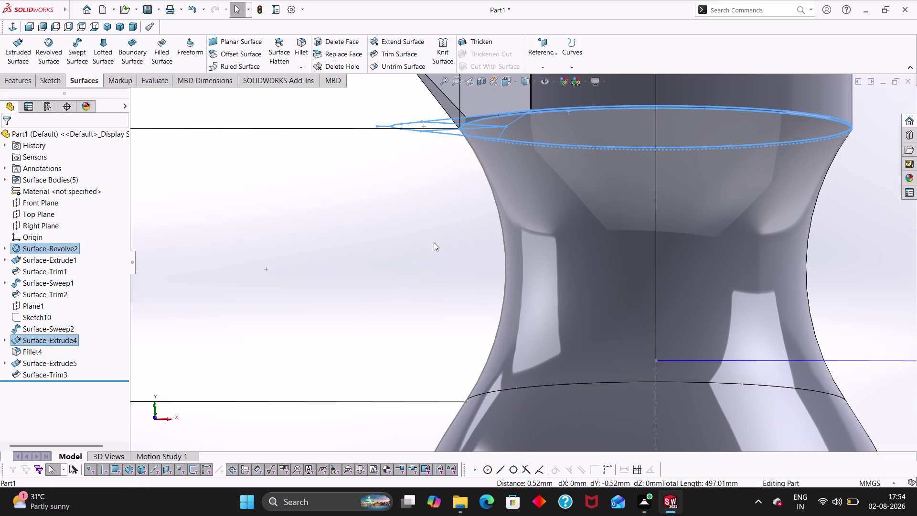
click(124, 102)
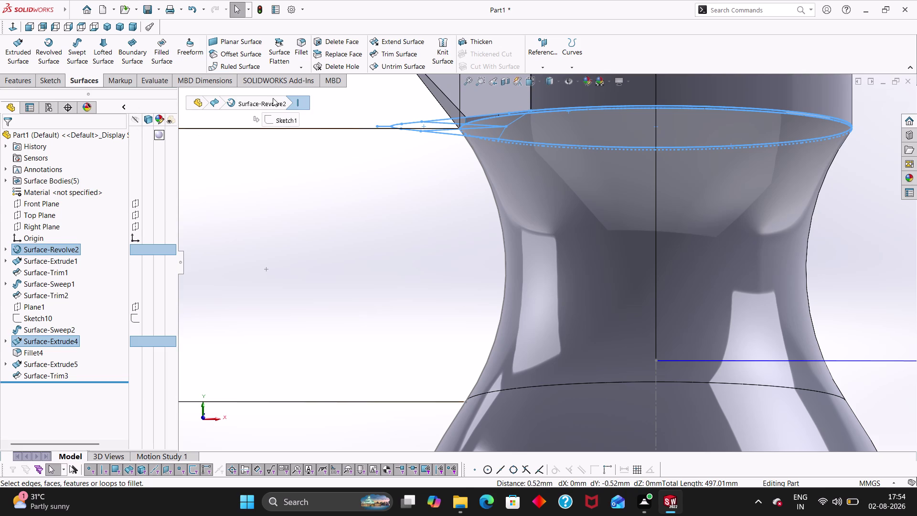
click(46, 78)
click(22, 77)
click(43, 80)
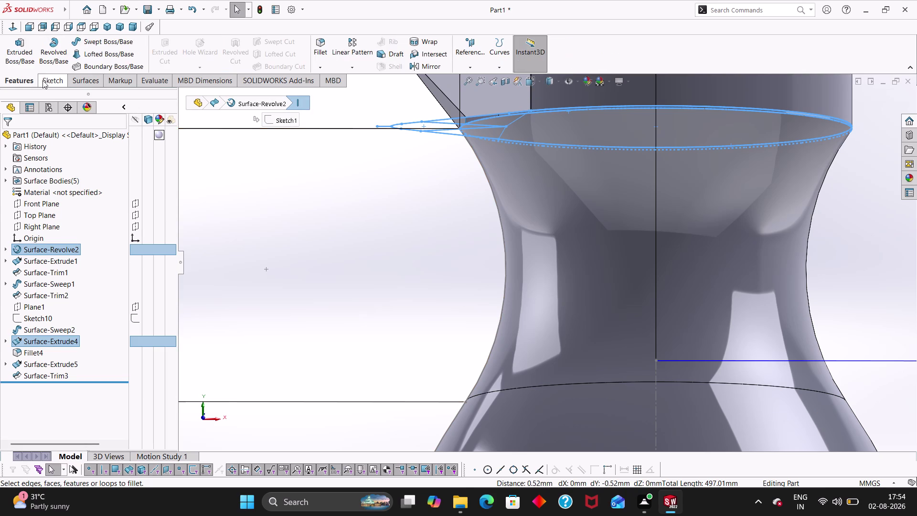
click(76, 78)
click(125, 80)
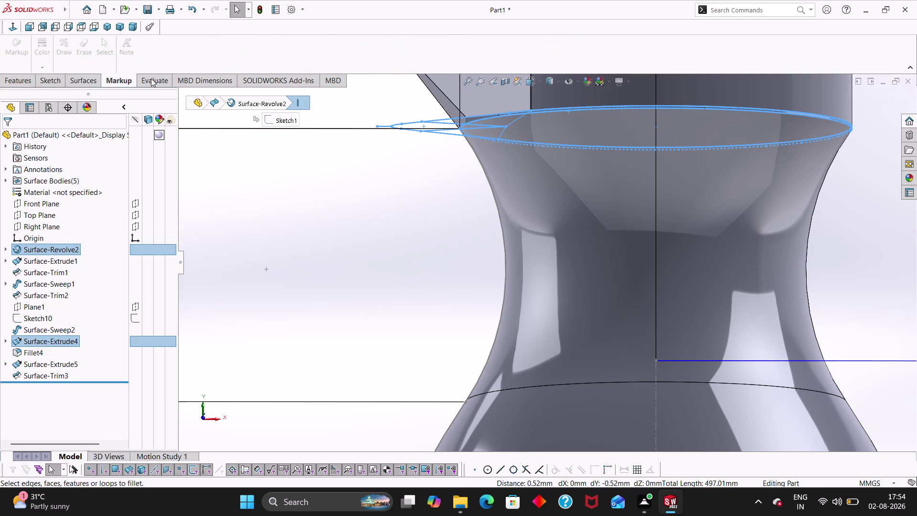
click(151, 79)
scroll(up, 3)
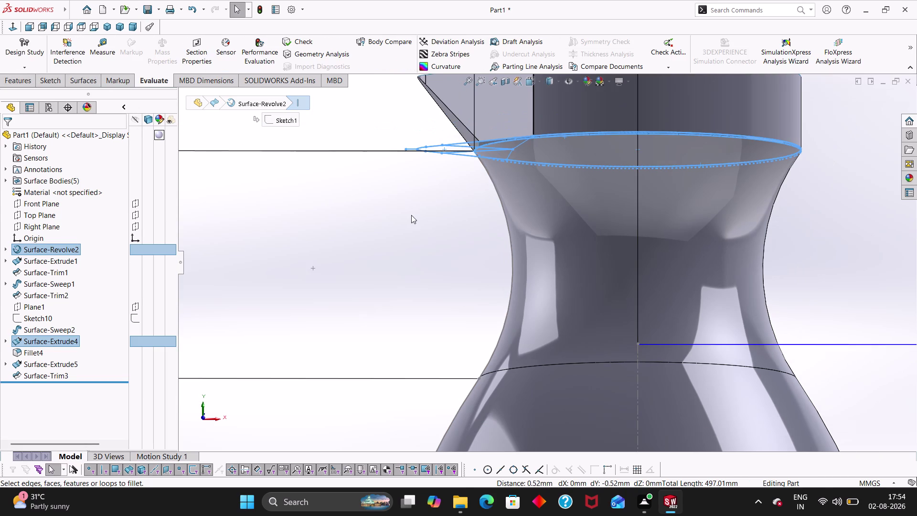
click(412, 215)
middle_drag(450, 187, 447, 208)
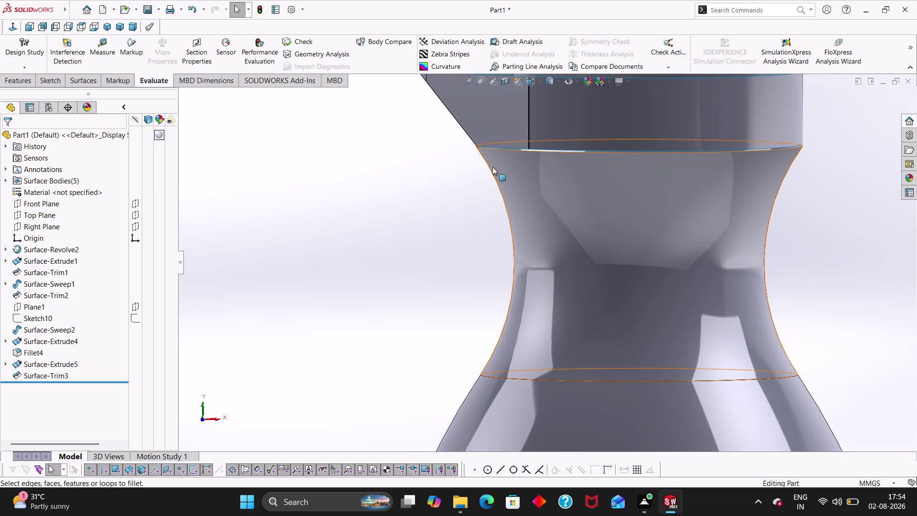
scroll(down, 3)
middle_drag(435, 300, 435, 319)
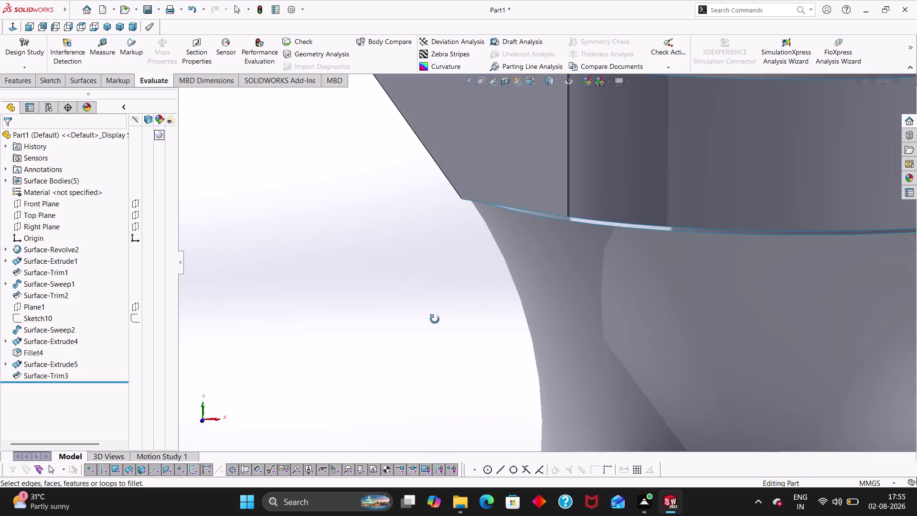
middle_drag(435, 319, 401, 304)
middle_drag(441, 298, 345, 307)
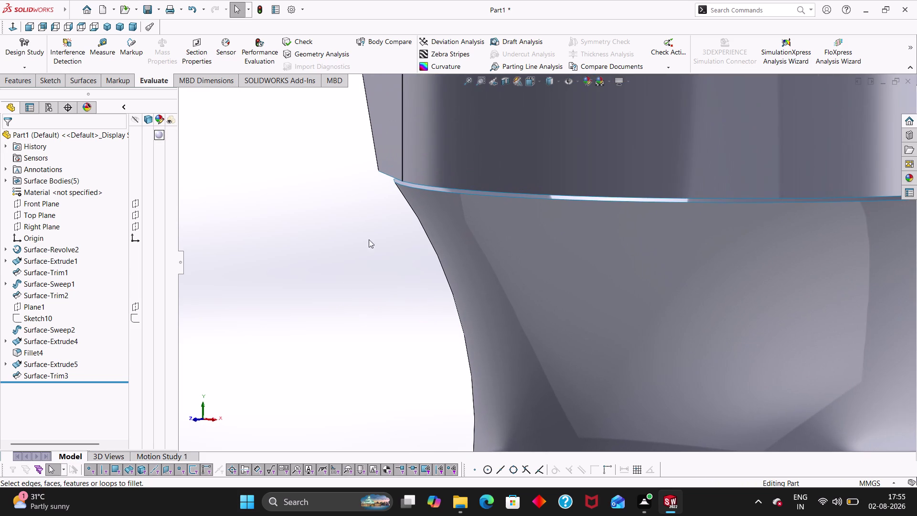
scroll(up, 3)
middle_drag(404, 209, 366, 285)
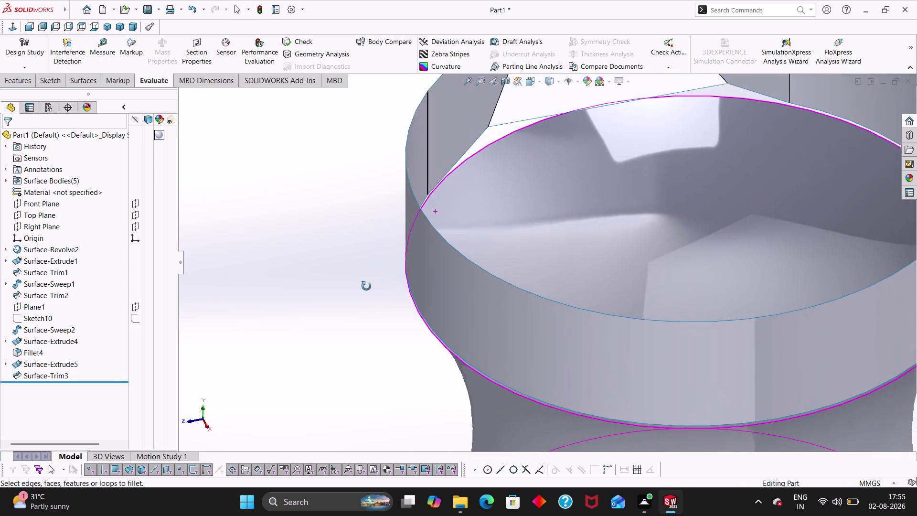
middle_drag(367, 286, 350, 321)
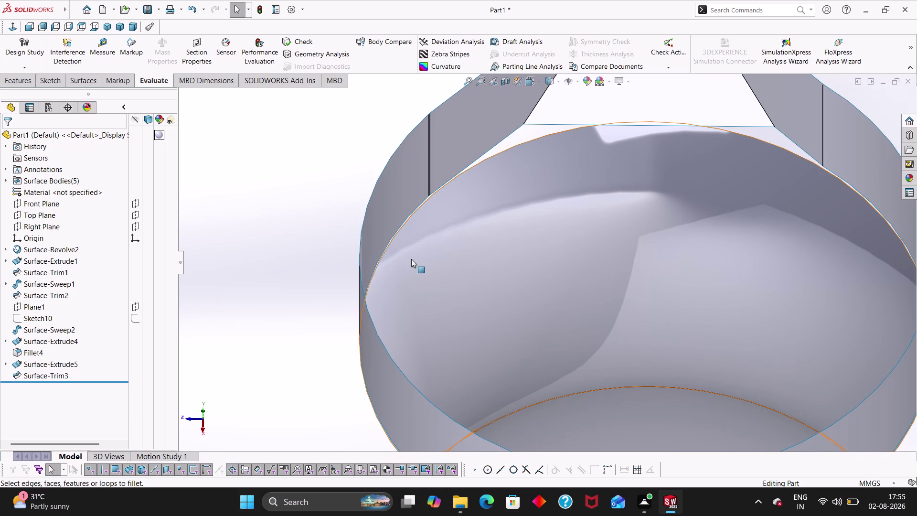
middle_drag(319, 294, 383, 205)
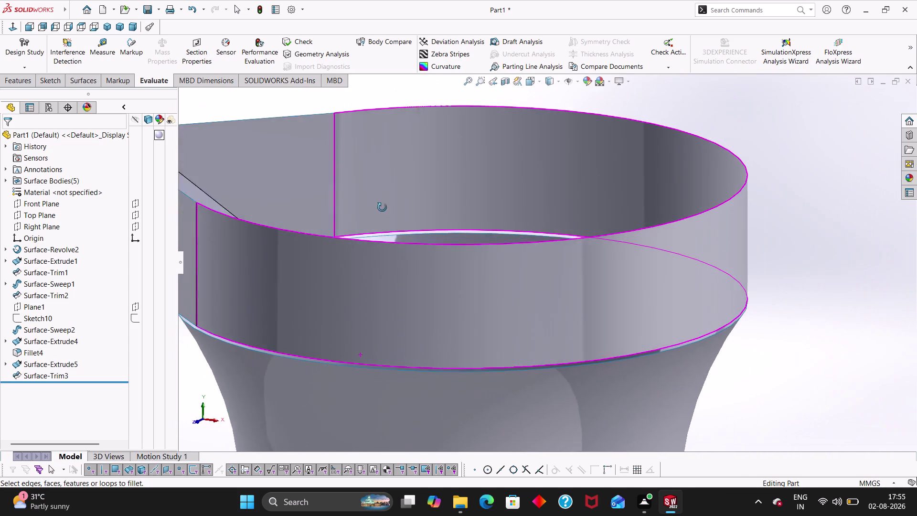
middle_drag(383, 205, 379, 210)
scroll(up, 3)
middle_drag(302, 286, 337, 253)
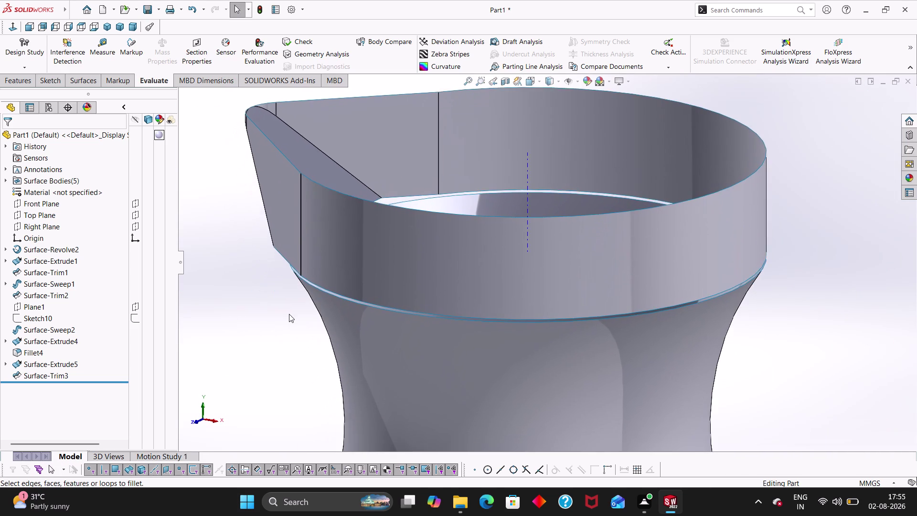
middle_drag(289, 314, 294, 300)
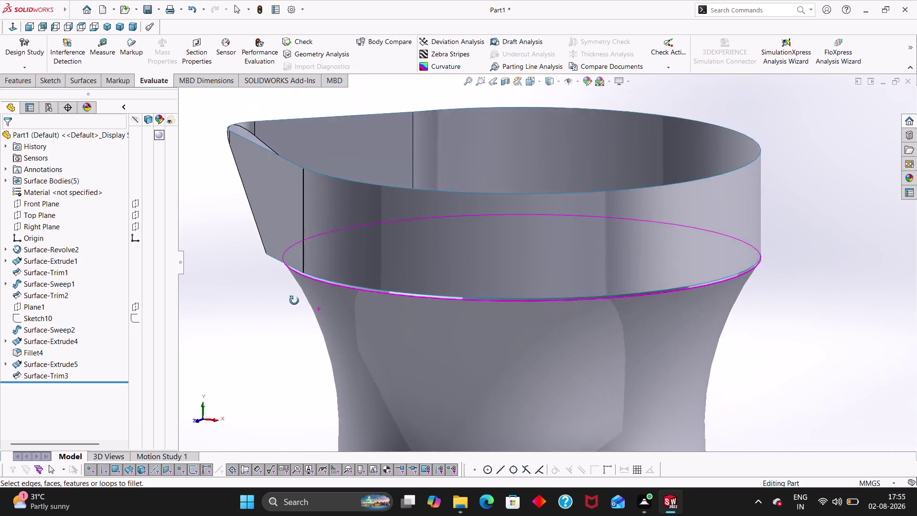
middle_drag(294, 301, 289, 179)
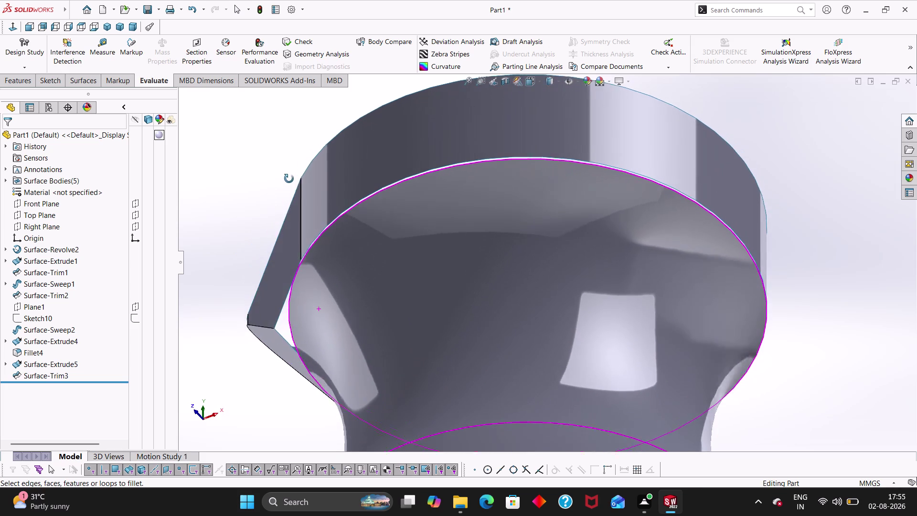
middle_drag(289, 179, 307, 251)
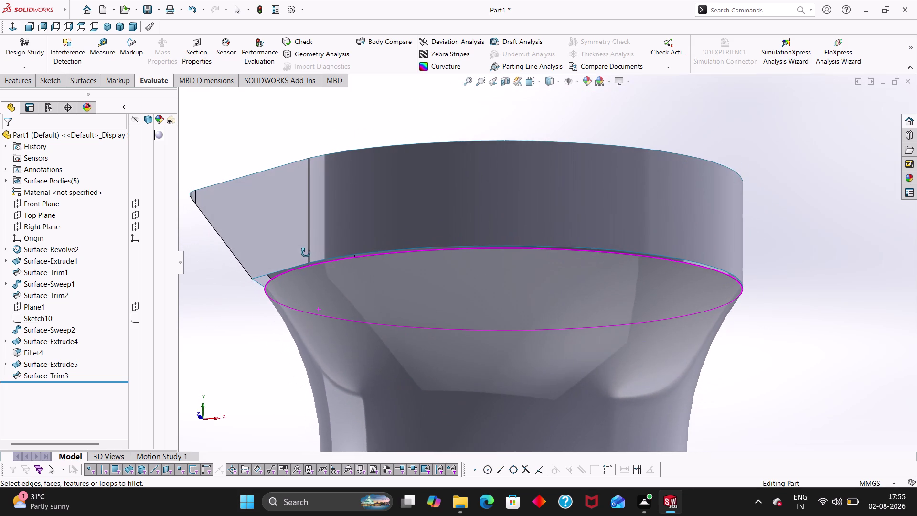
middle_drag(307, 251, 304, 227)
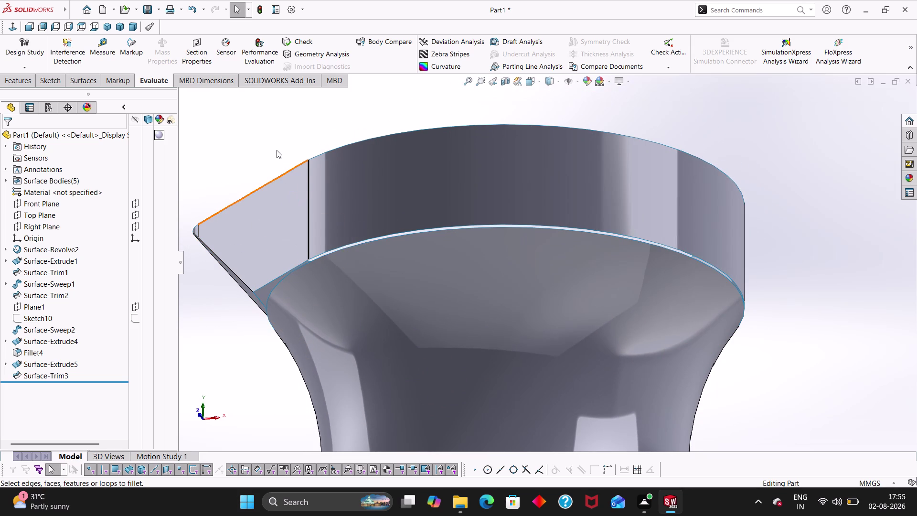
middle_drag(277, 155, 277, 155)
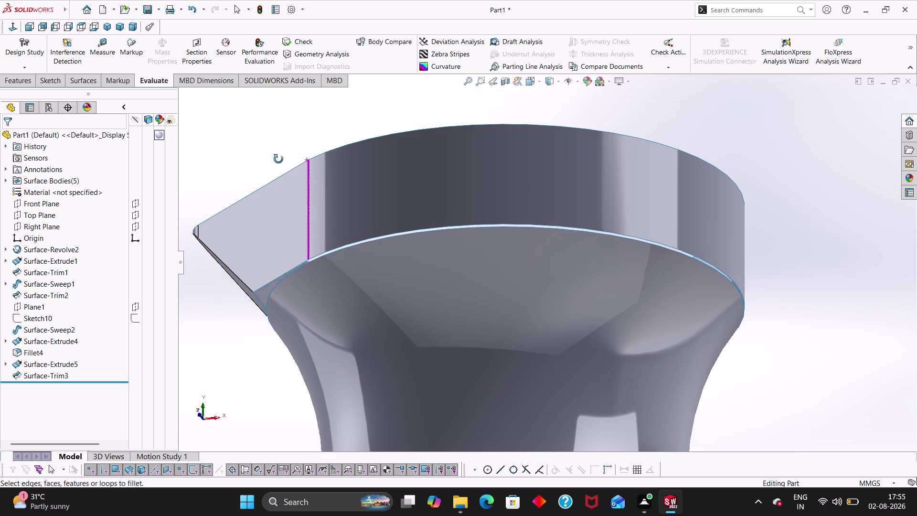
middle_drag(277, 154, 274, 269)
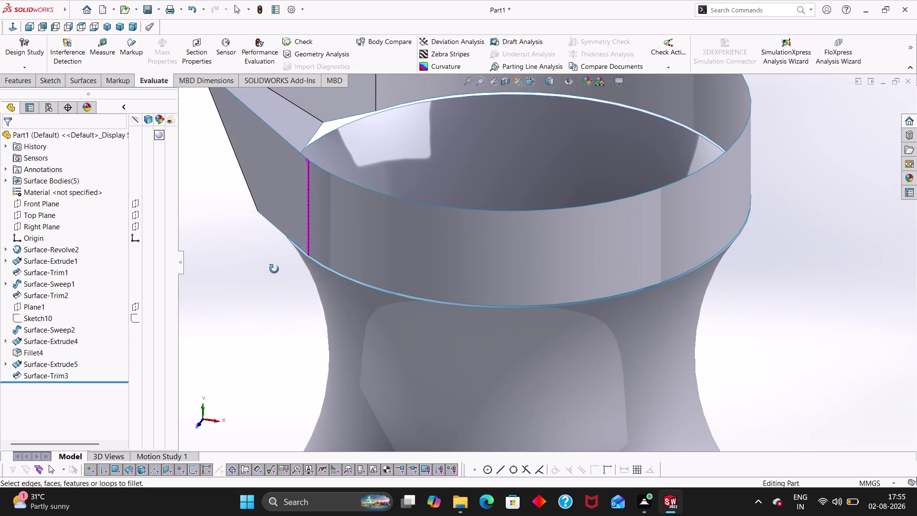
middle_drag(275, 269, 281, 178)
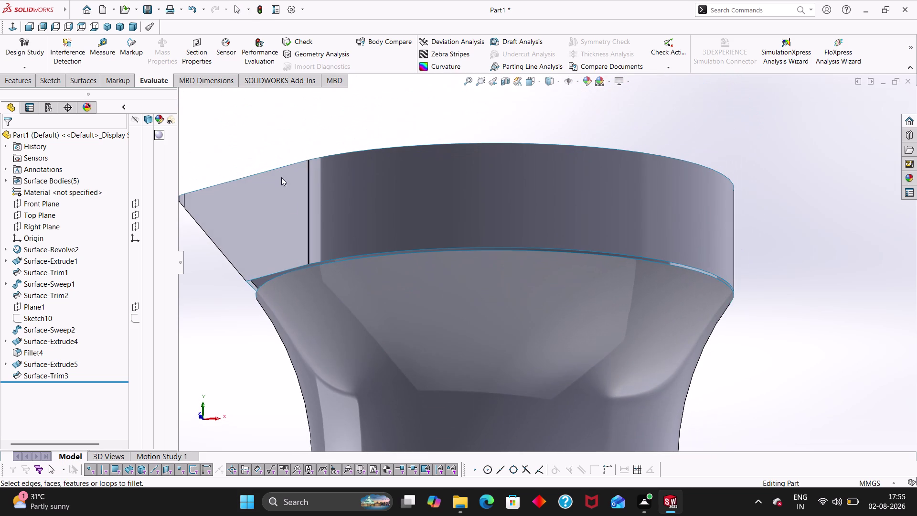
right_click(46, 215)
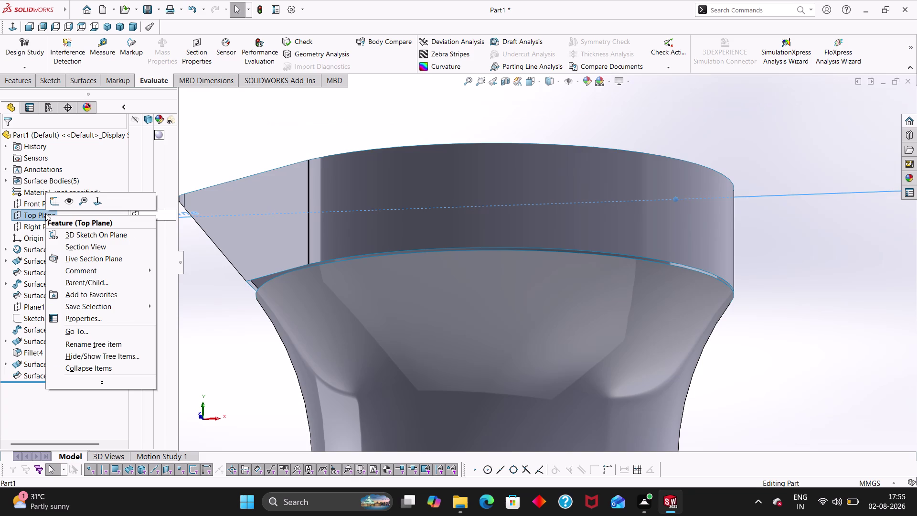
Start Sketch29 on the Front Plane after trying the Top and Right Plane menus.
click(48, 199)
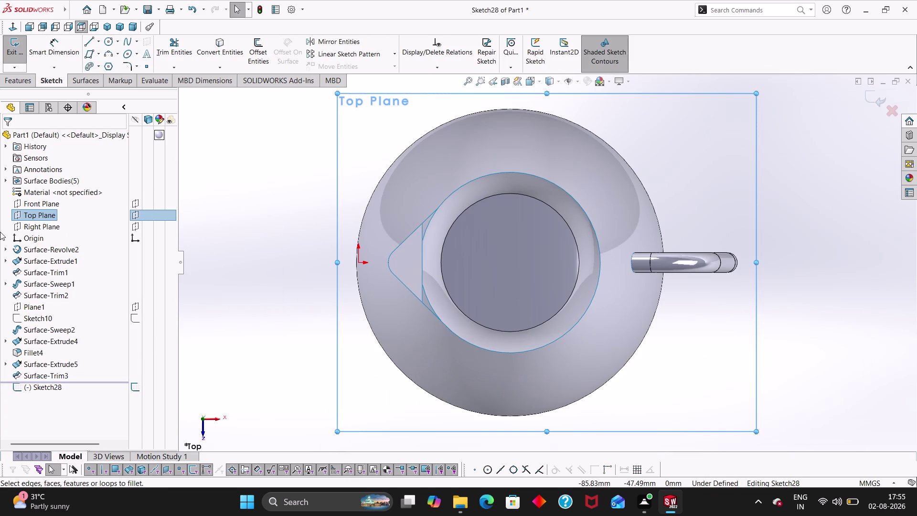
right_click(32, 228)
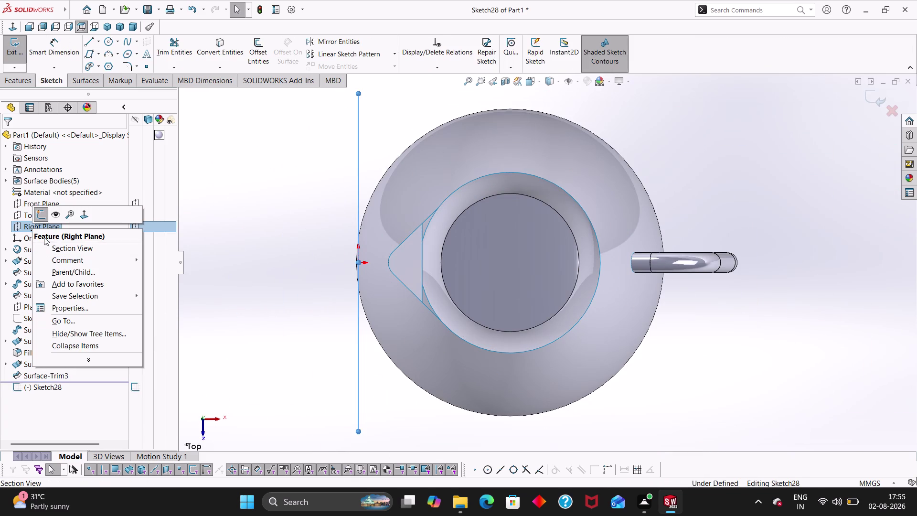
click(42, 218)
right_click(43, 230)
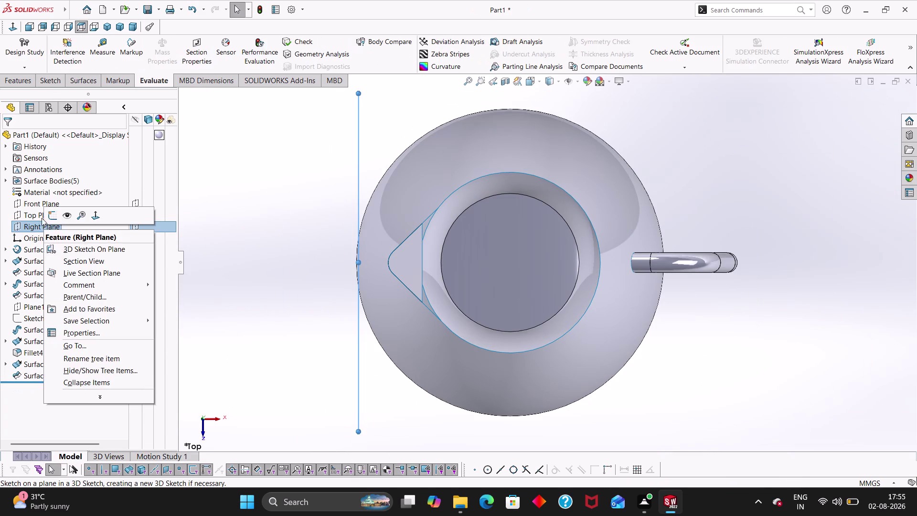
click(31, 201)
click(43, 188)
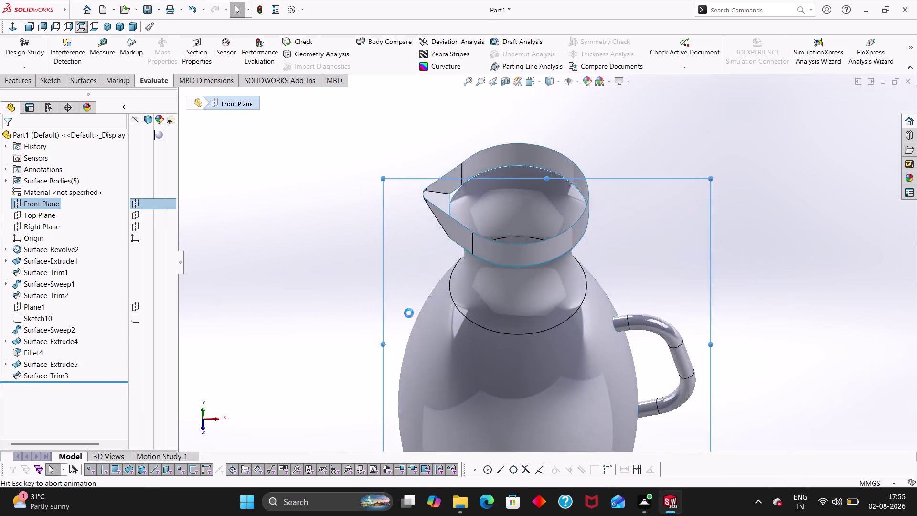
scroll(down, 3)
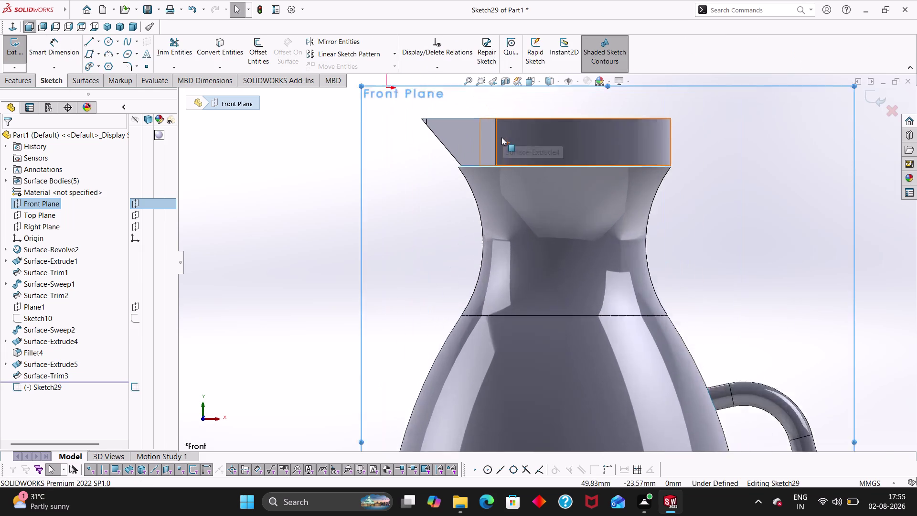
scroll(down, 3)
Draw a diagonal line from the neck rim corner to the top of the spout edge.
right_drag(329, 295, 239, 310)
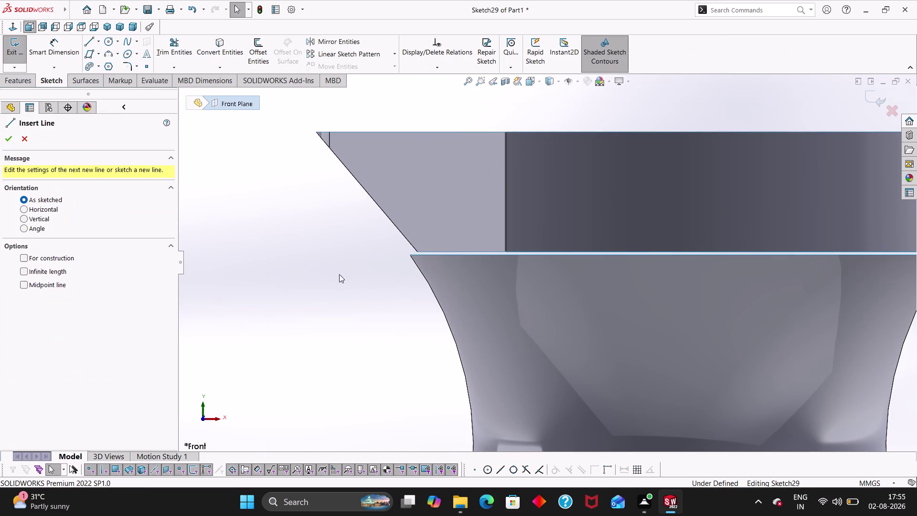
click(419, 251)
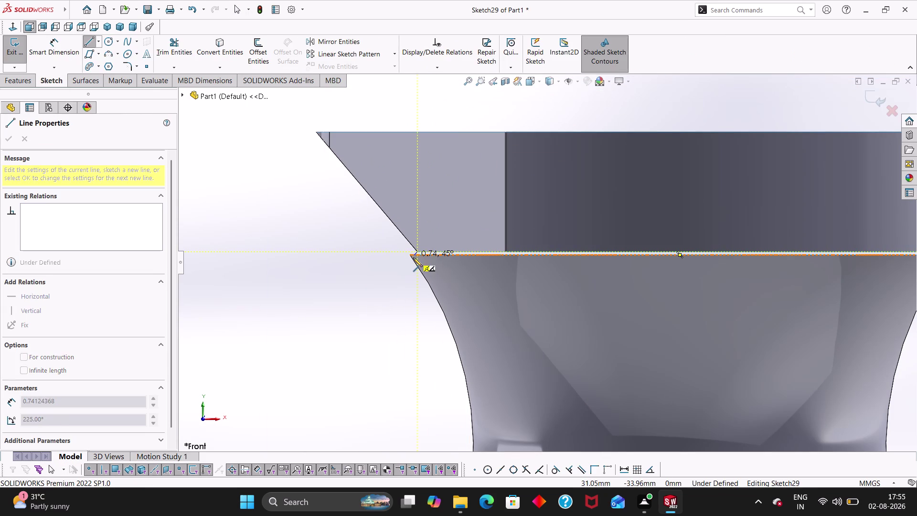
click(409, 254)
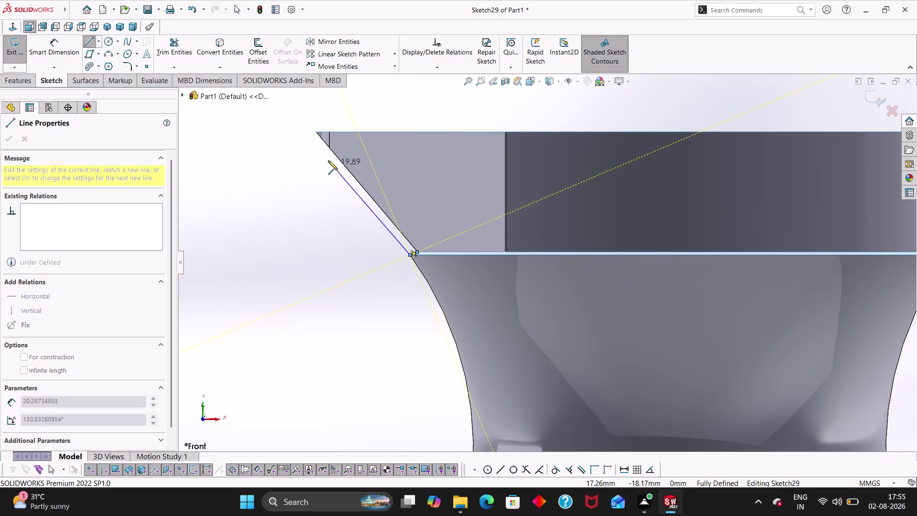
click(309, 136)
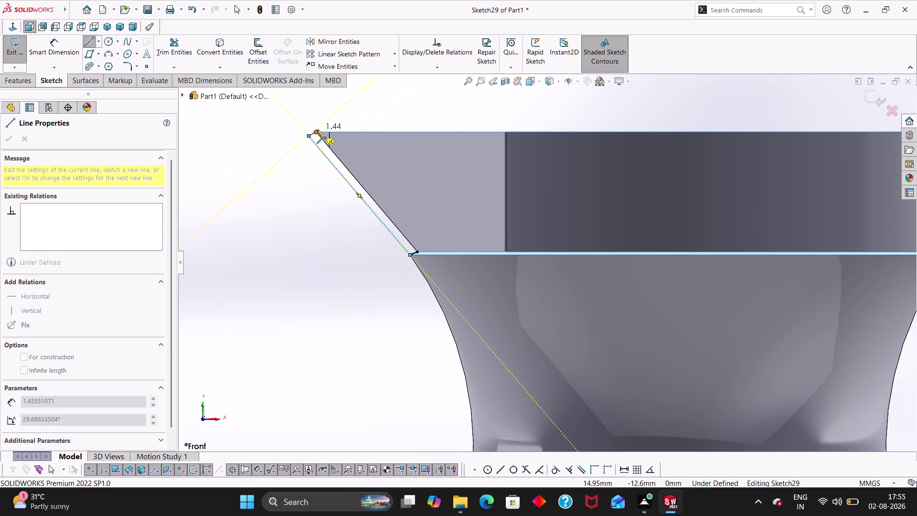
click(317, 130)
key(Escape)
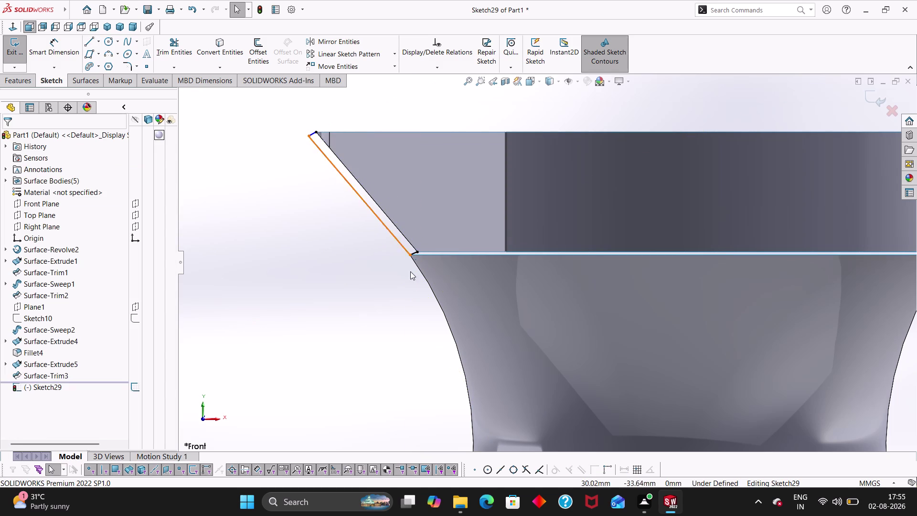
click(79, 80)
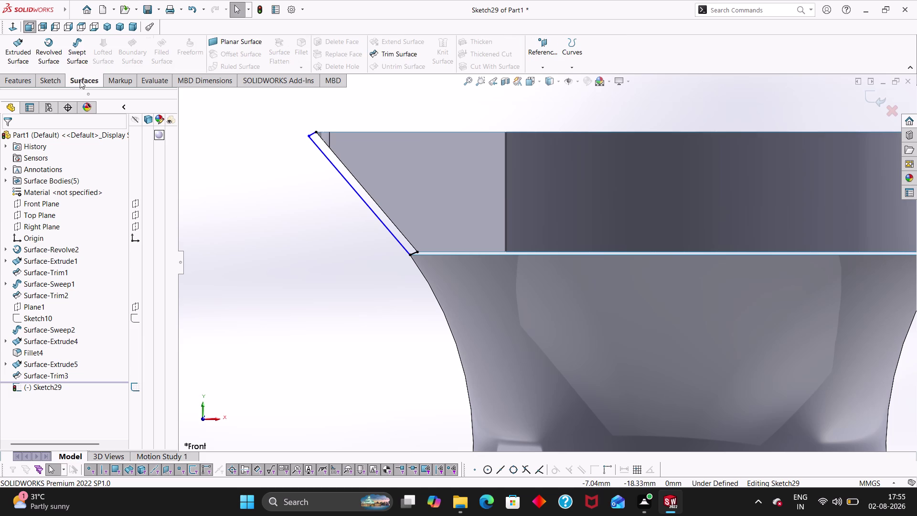
Start a swept surface with Sketch29 as profile and the neck rim edge as path.
click(79, 59)
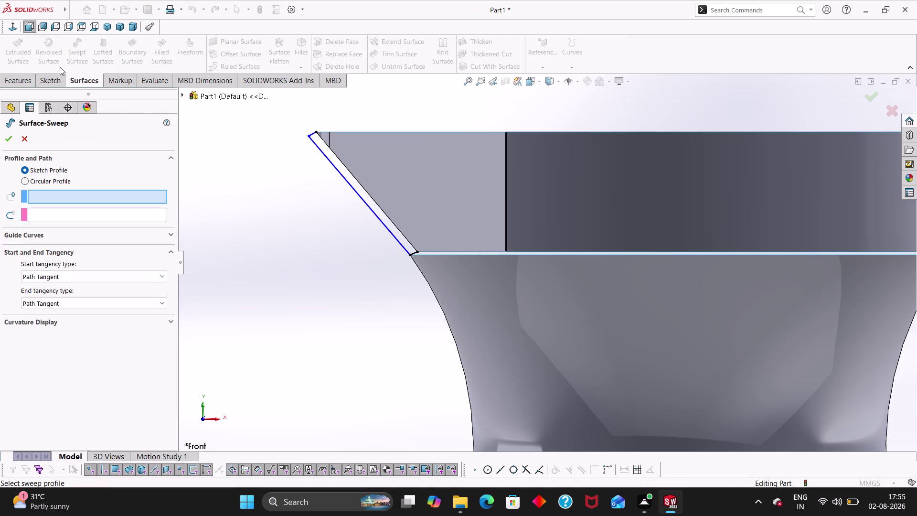
click(30, 142)
click(73, 54)
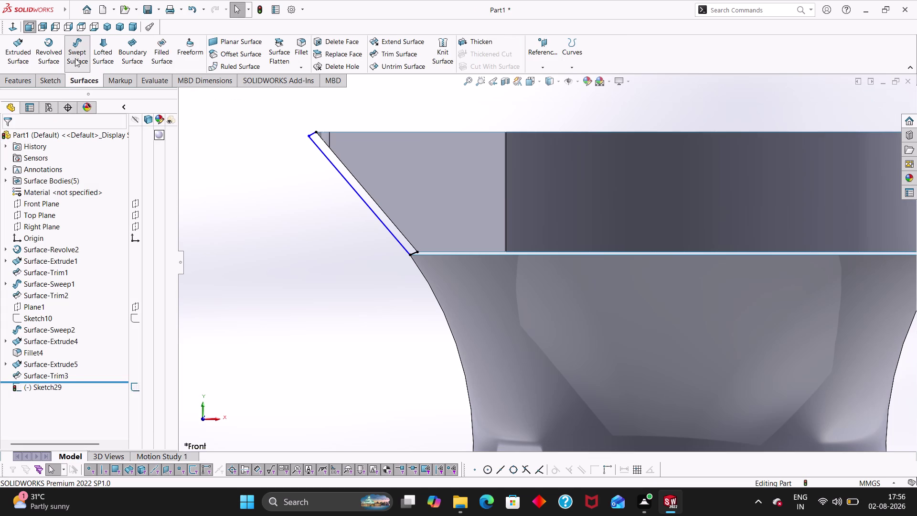
click(393, 233)
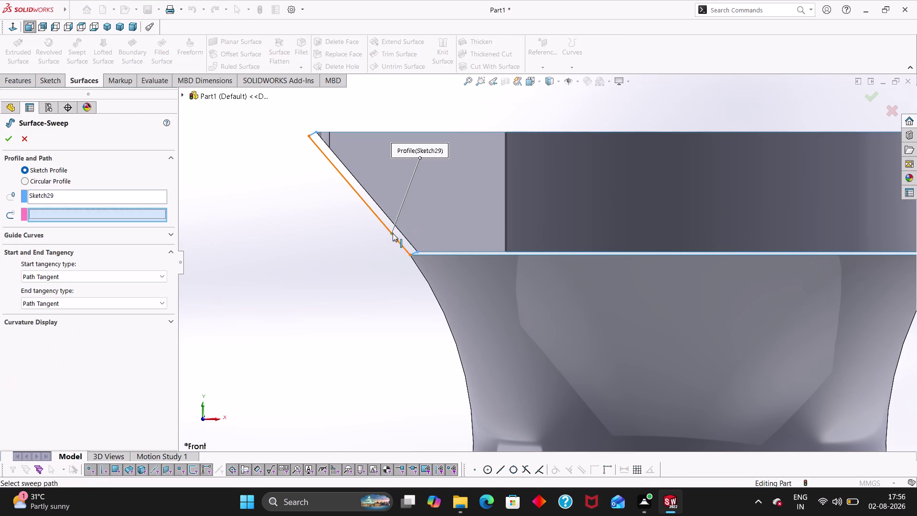
click(504, 256)
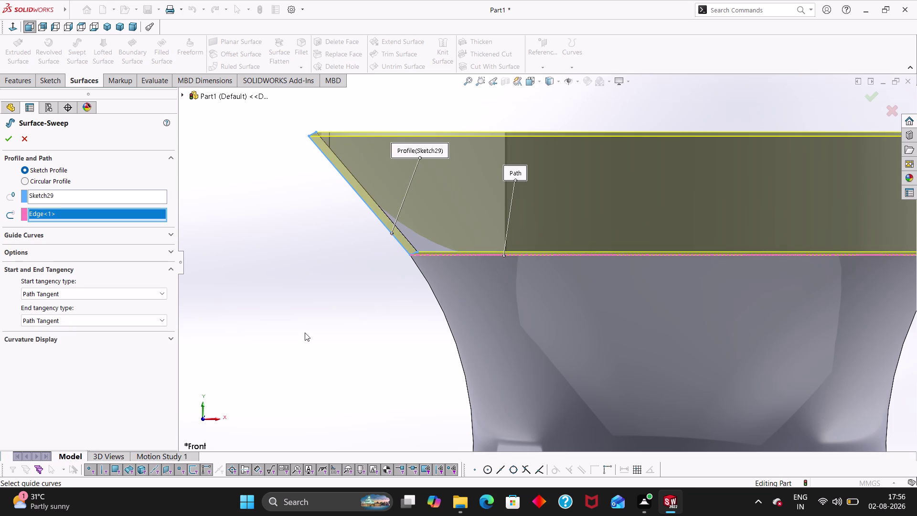
Inspect the sweep preview around the neck, then switch the sweep to Circular Profile.
middle_drag(304, 330, 305, 337)
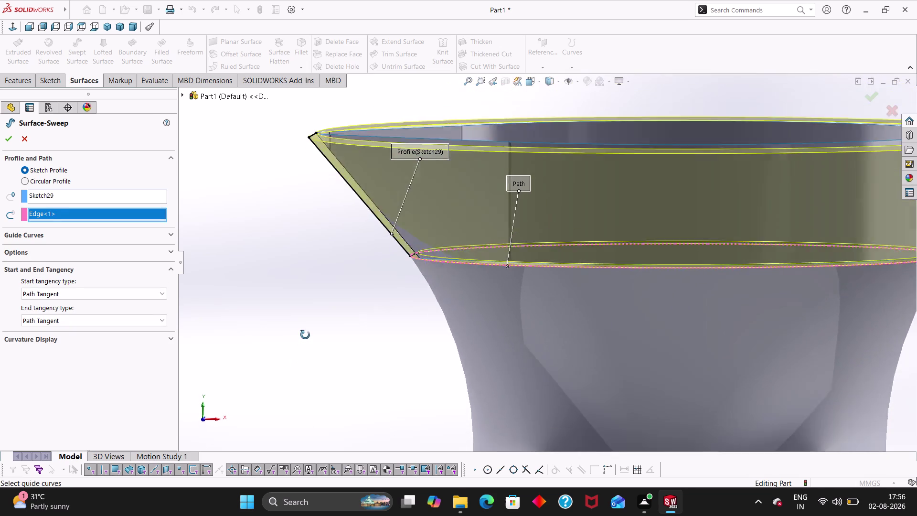
middle_drag(305, 336, 288, 378)
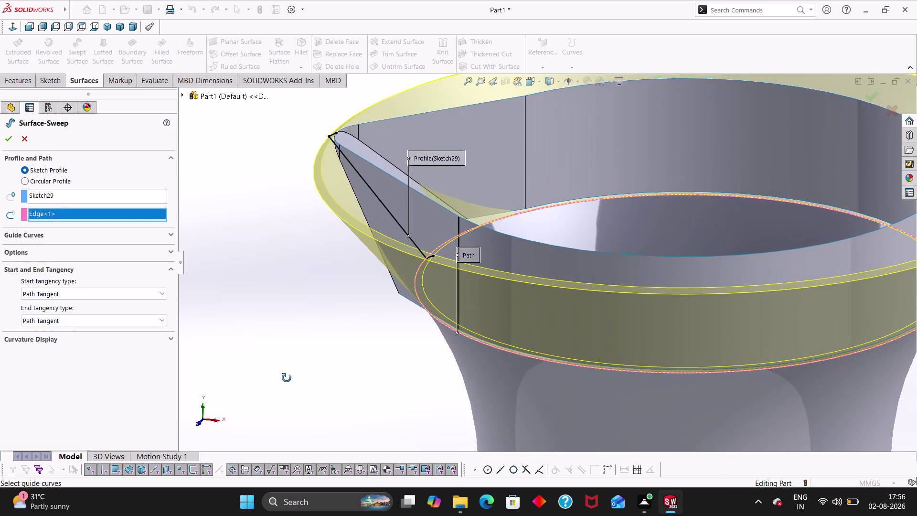
middle_drag(287, 377, 286, 378)
scroll(up, 3)
scroll(up, 3)
scroll(up, 3)
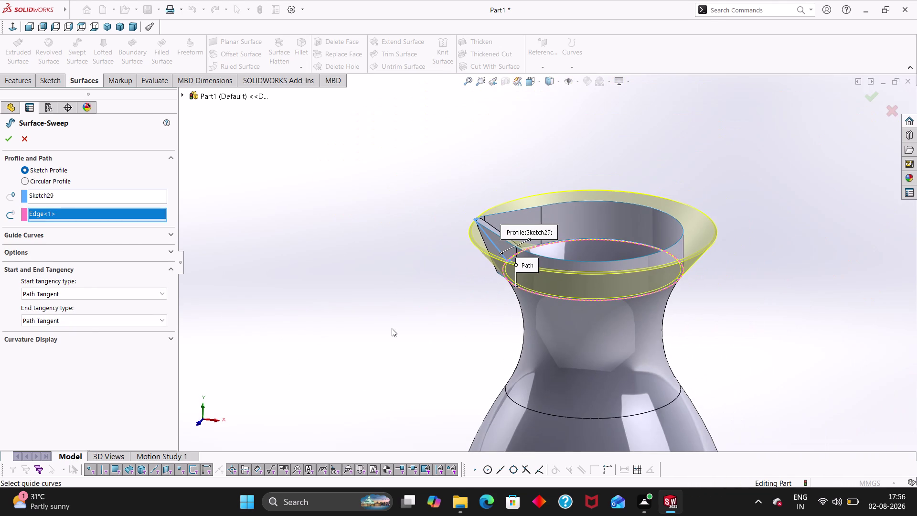
middle_drag(391, 328, 416, 341)
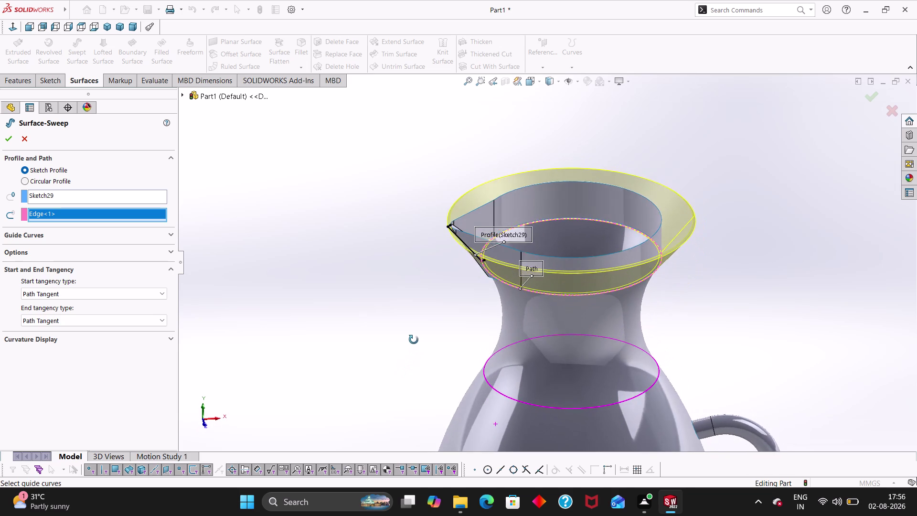
middle_drag(415, 341, 409, 340)
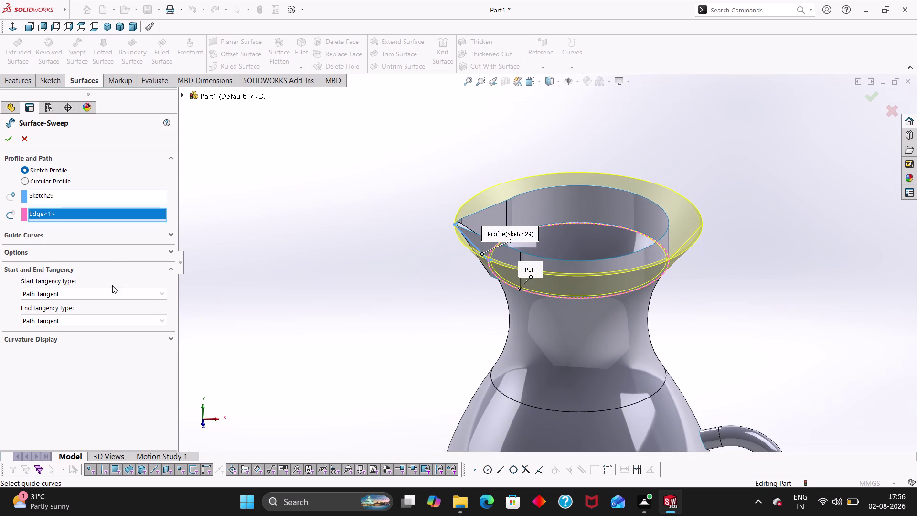
click(28, 182)
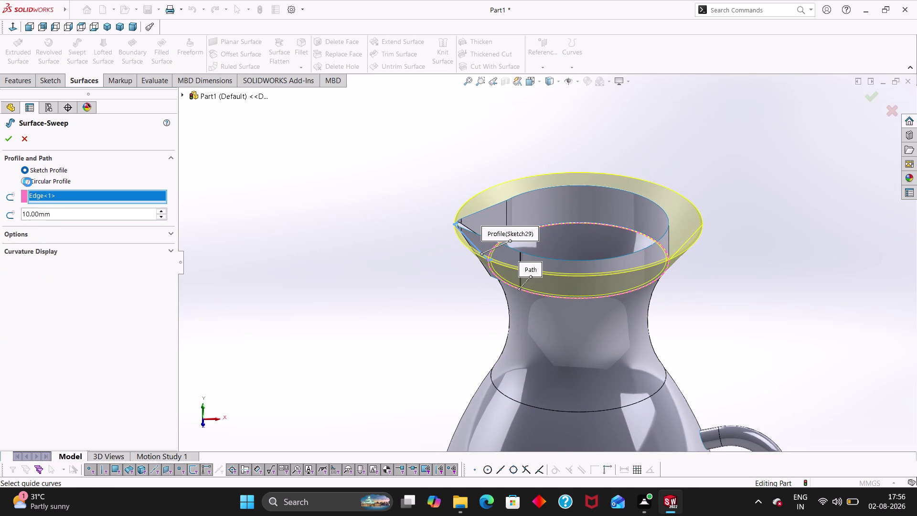
View the bead at the neck and try a 2 mm circular bead diameter.
middle_drag(292, 312, 308, 251)
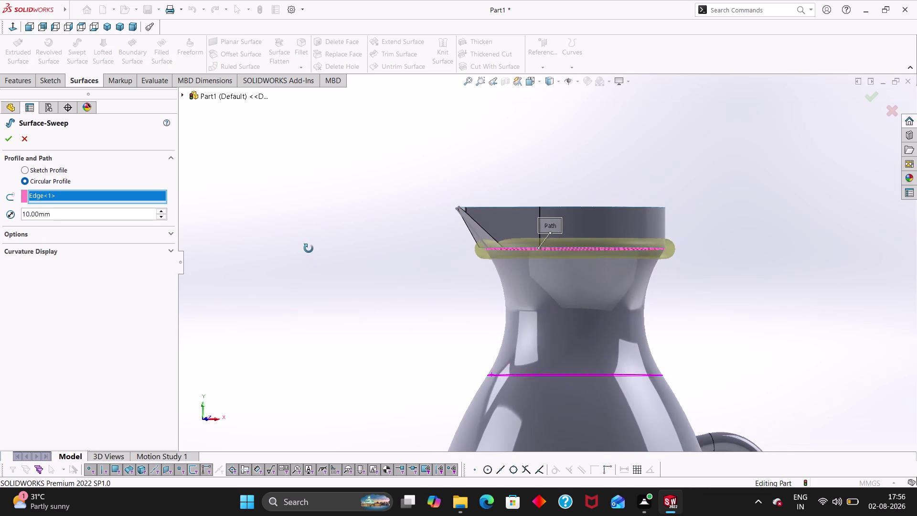
middle_drag(308, 251, 308, 239)
scroll(up, 3)
scroll(down, 3)
scroll(down, 3)
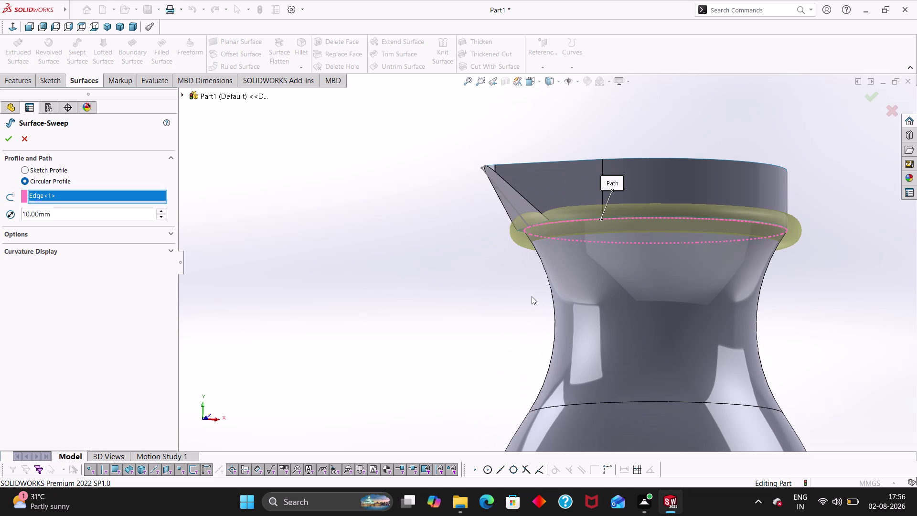
middle_drag(530, 294, 499, 356)
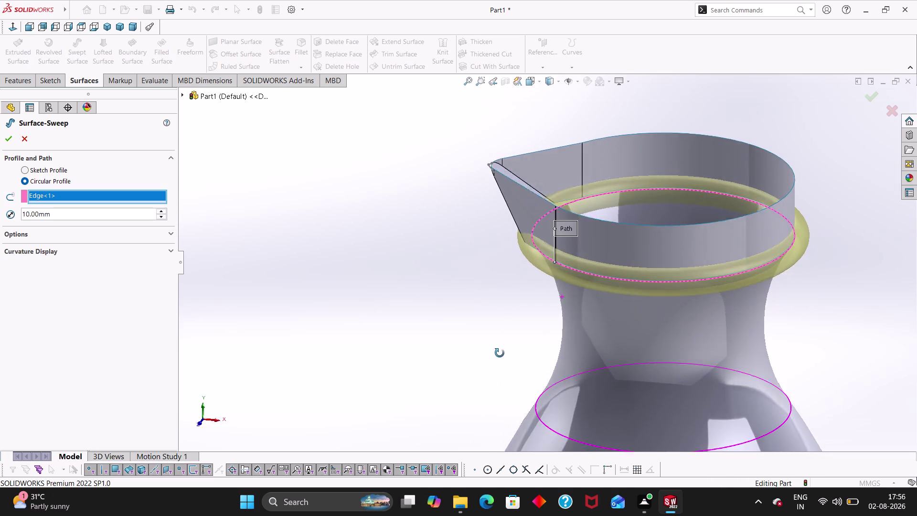
middle_drag(499, 356, 500, 344)
click(73, 215)
drag(73, 215, 16, 197)
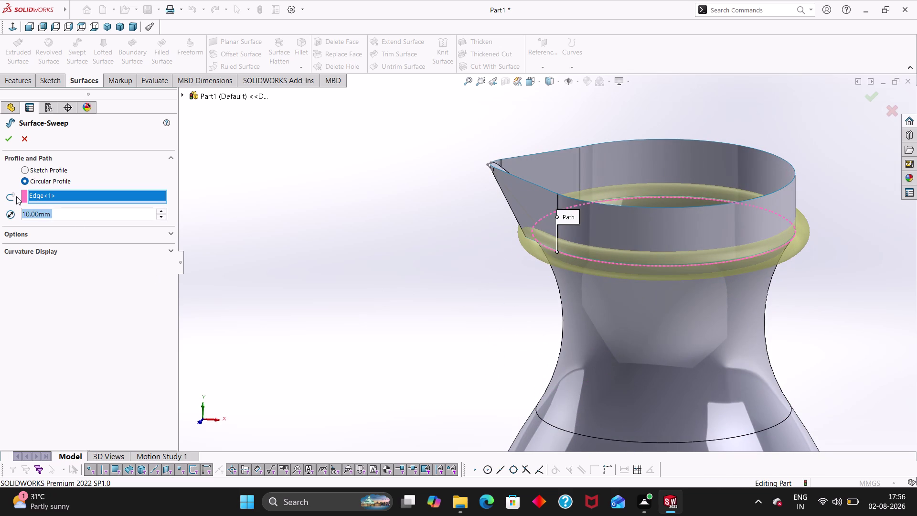
key(2)
key(Return)
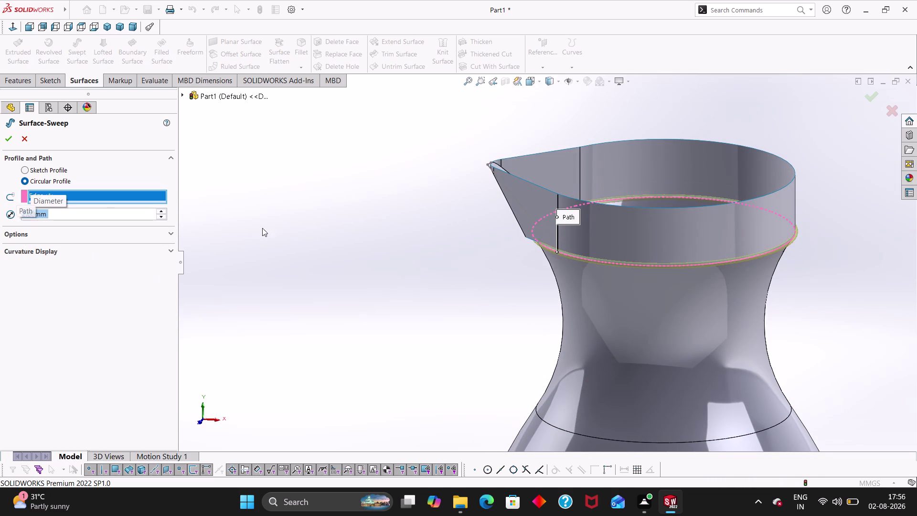
Change the circular bead diameter to 4 mm.
middle_drag(522, 302, 532, 358)
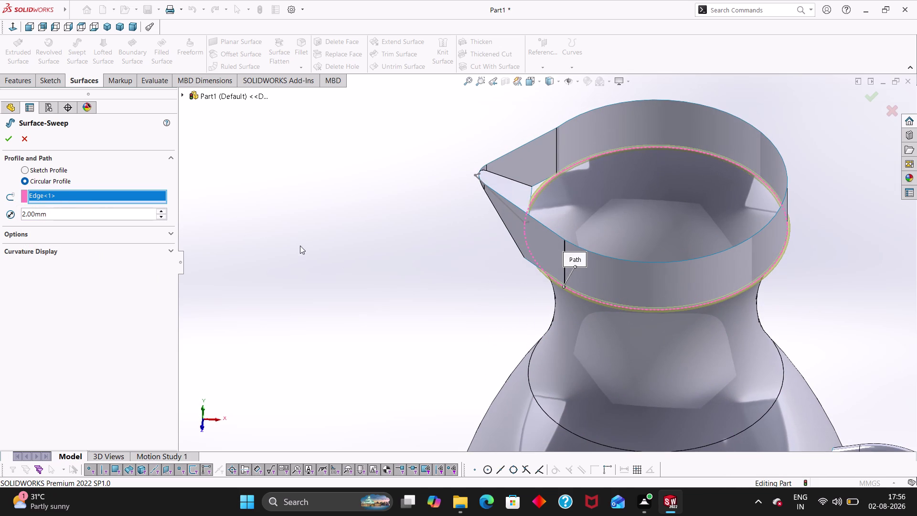
click(103, 215)
drag(101, 212, 44, 208)
drag(62, 208, 27, 212)
drag(82, 214, 14, 209)
key(4)
key(Return)
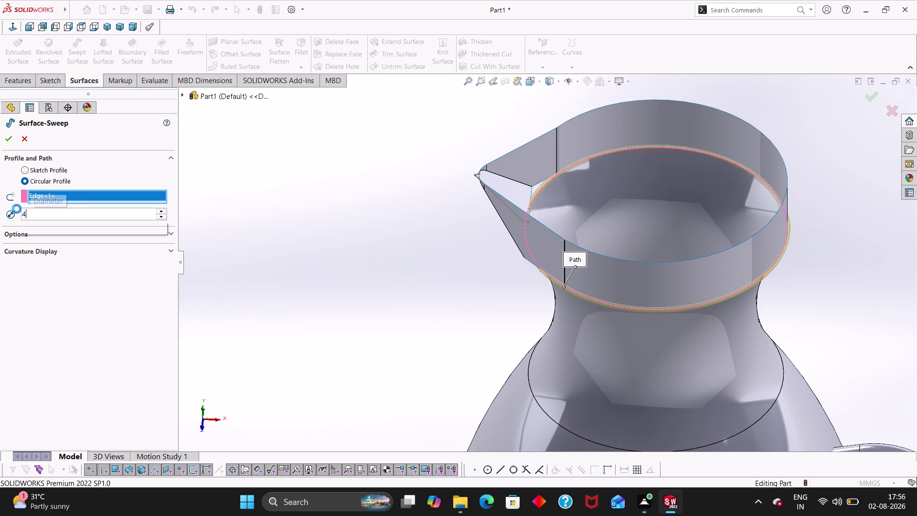
Check the 4 mm bead preview around the rim, then return to Sketch Profile mode.
middle_drag(439, 285, 489, 229)
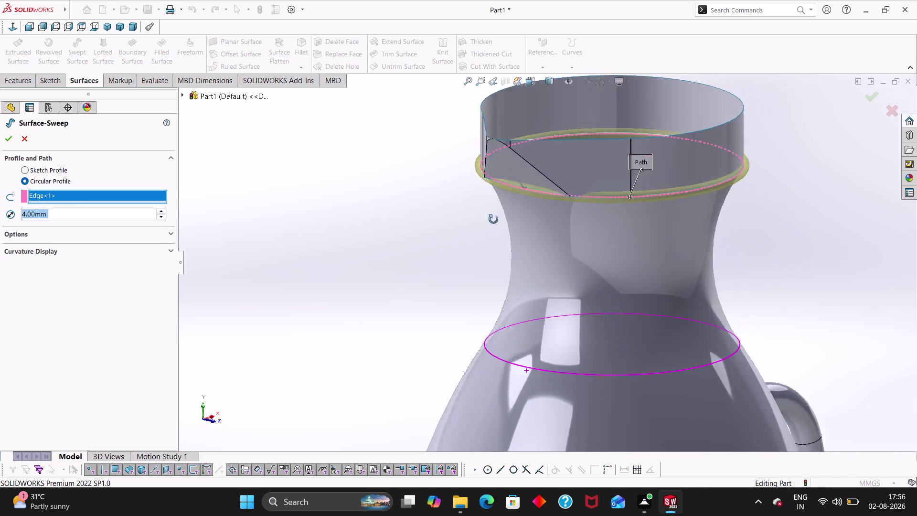
middle_drag(489, 229, 441, 271)
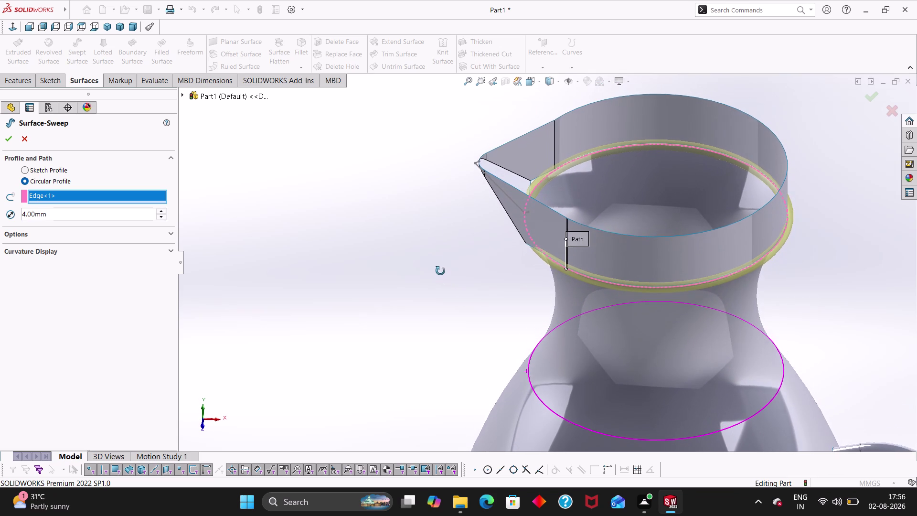
middle_drag(440, 271, 440, 270)
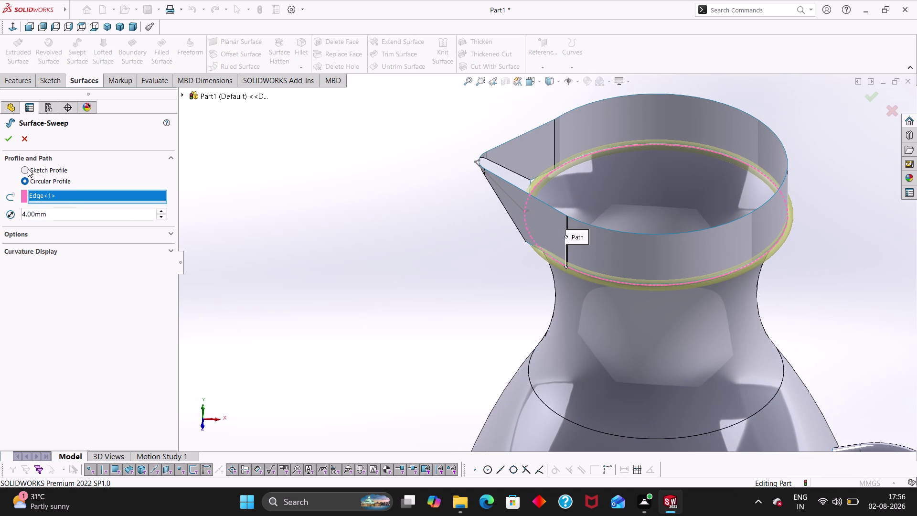
click(27, 168)
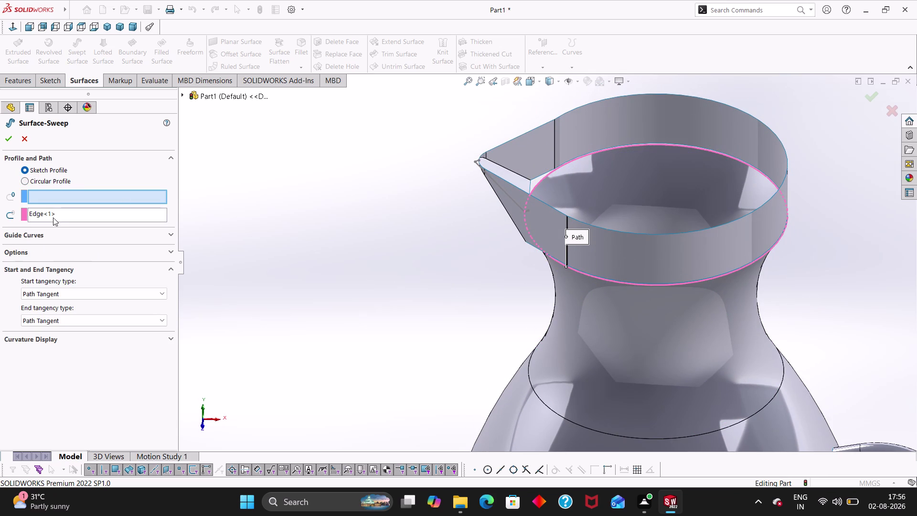
Sweep Sketch29 along the rim edge to create Surface-Sweep3, a flared funnel-shaped lip.
click(70, 199)
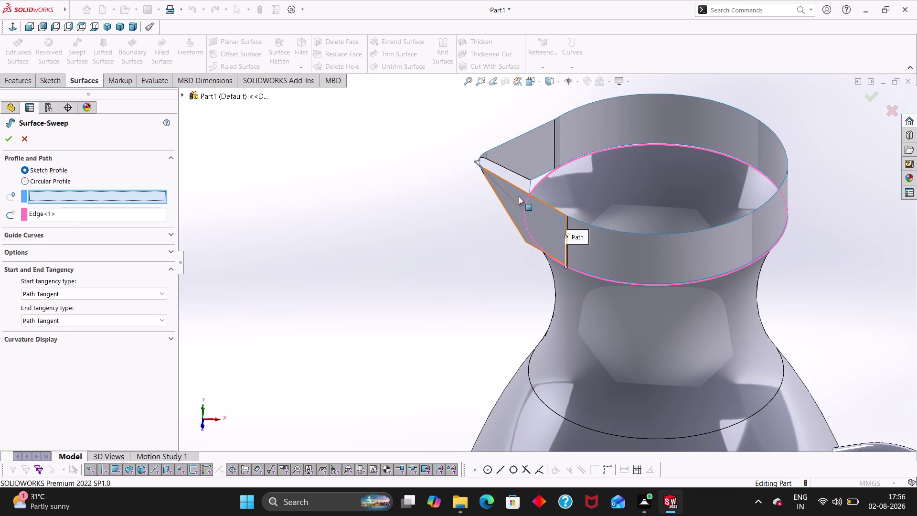
middle_drag(518, 305, 556, 242)
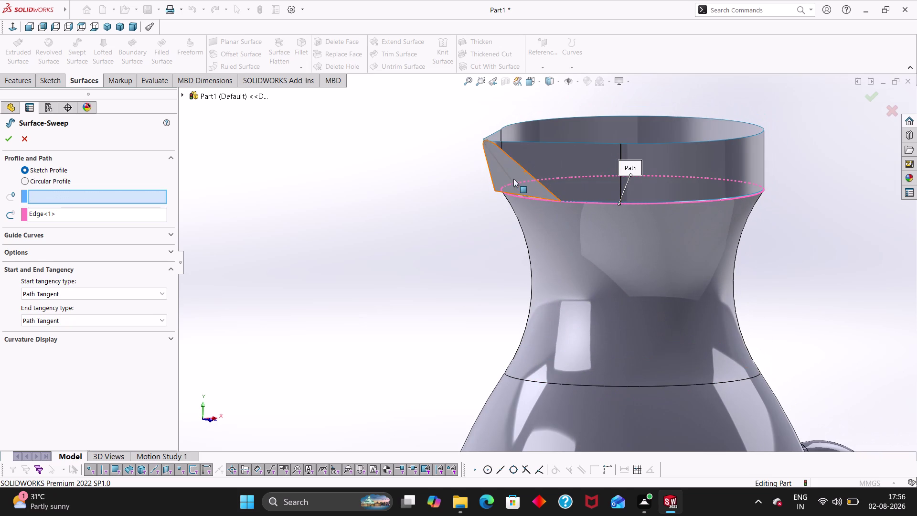
click(511, 178)
middle_drag(485, 293, 468, 352)
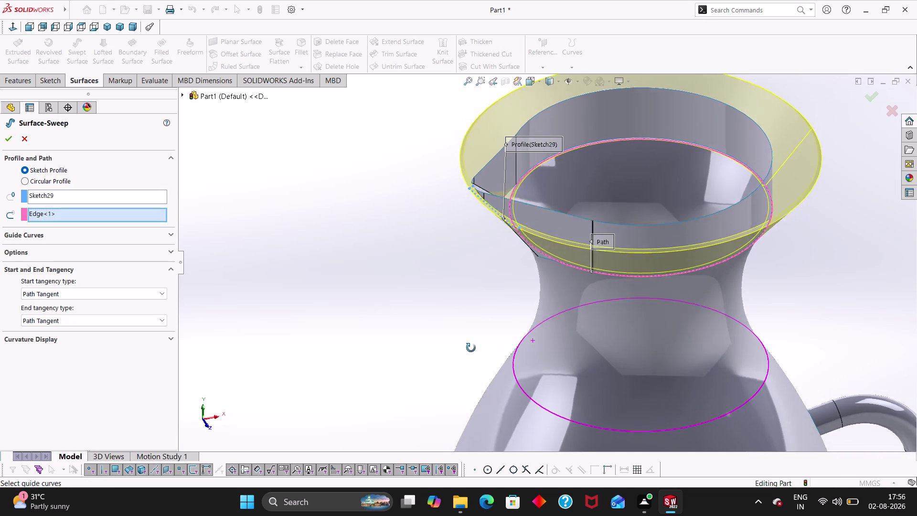
middle_drag(469, 352, 479, 379)
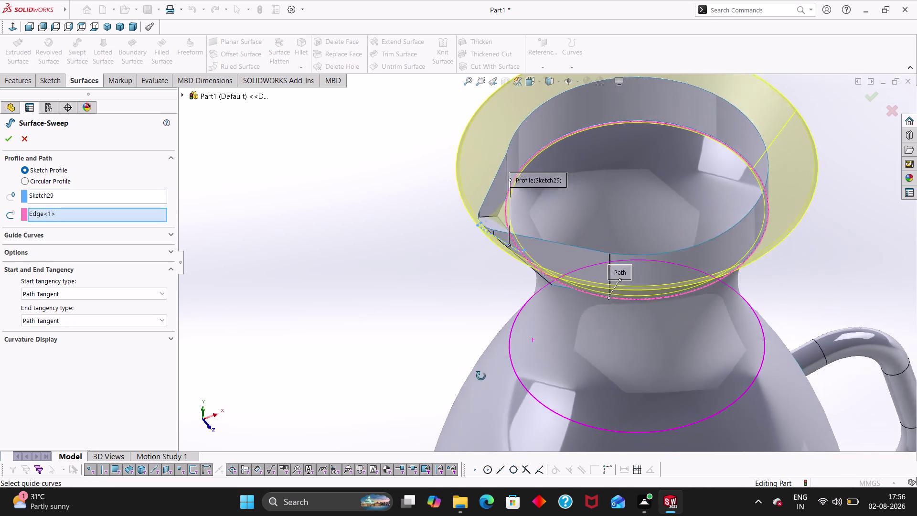
middle_drag(478, 380, 481, 343)
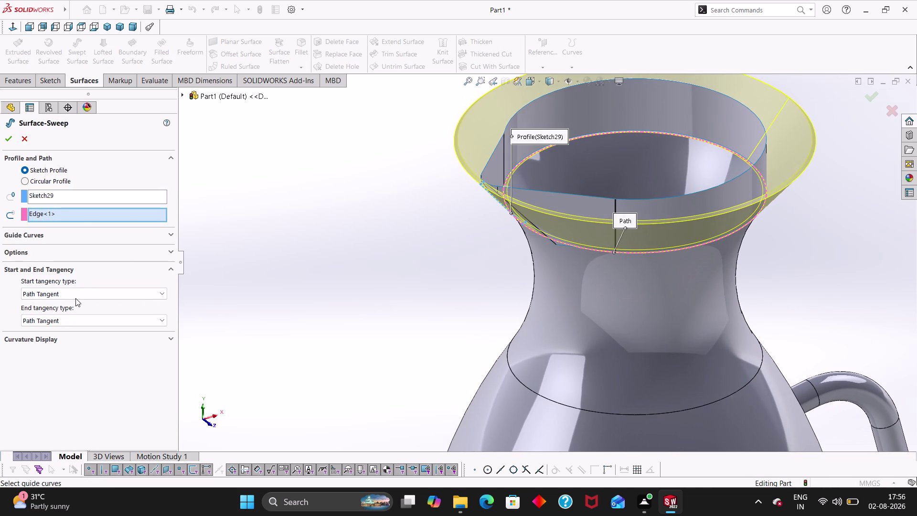
click(7, 133)
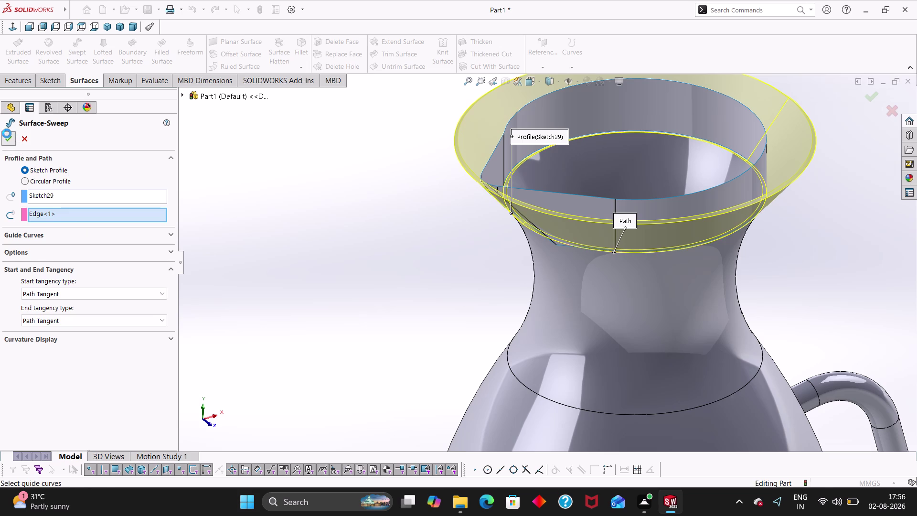
scroll(up, 3)
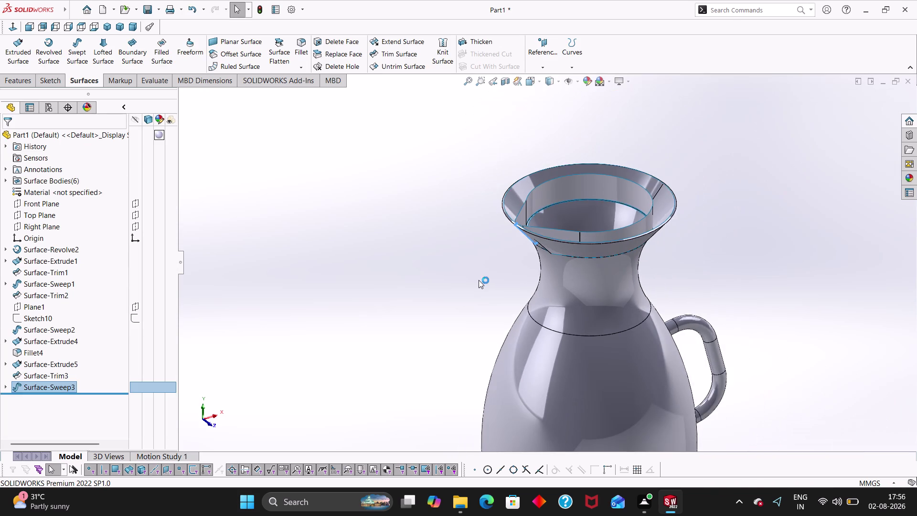
middle_drag(448, 308, 410, 356)
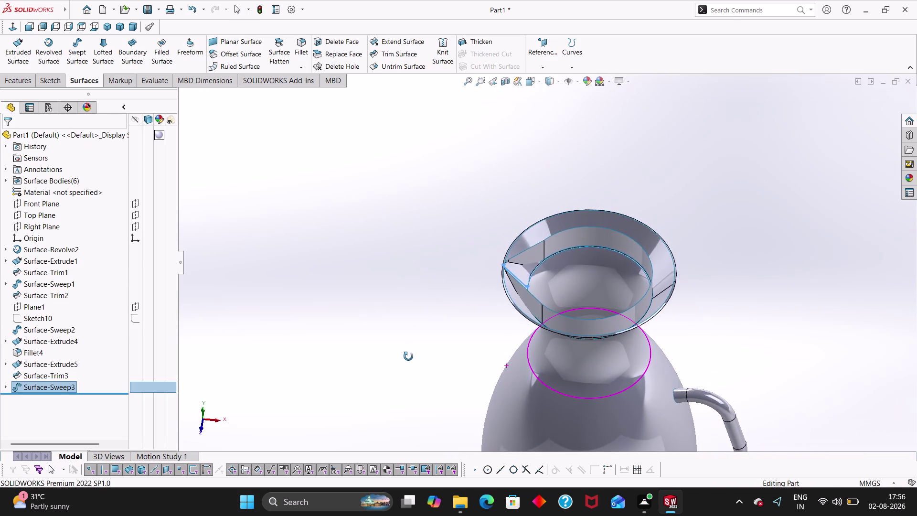
middle_drag(410, 356, 423, 299)
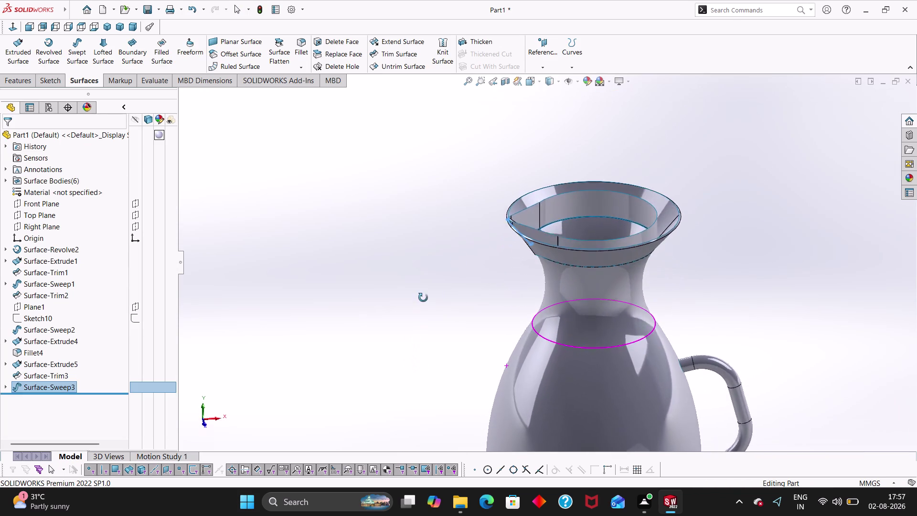
middle_drag(424, 298, 396, 294)
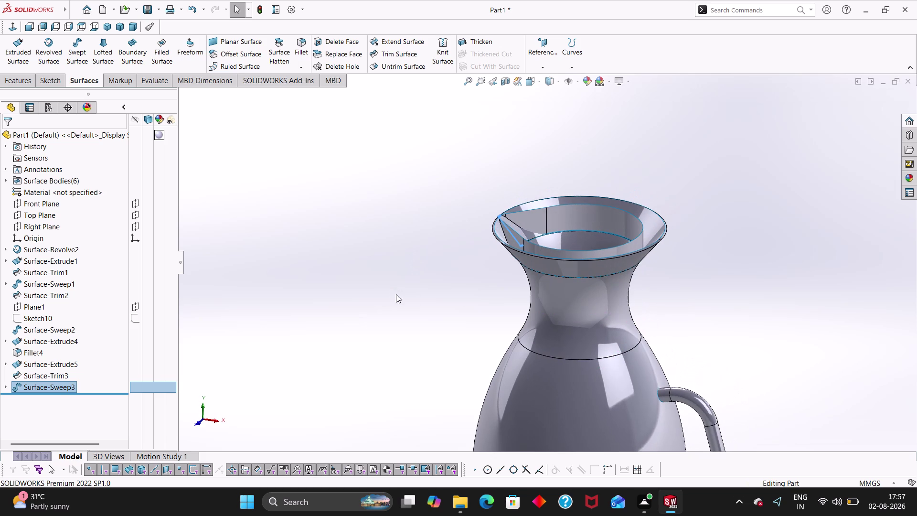
scroll(up, 3)
scroll(down, 3)
scroll(down, 3)
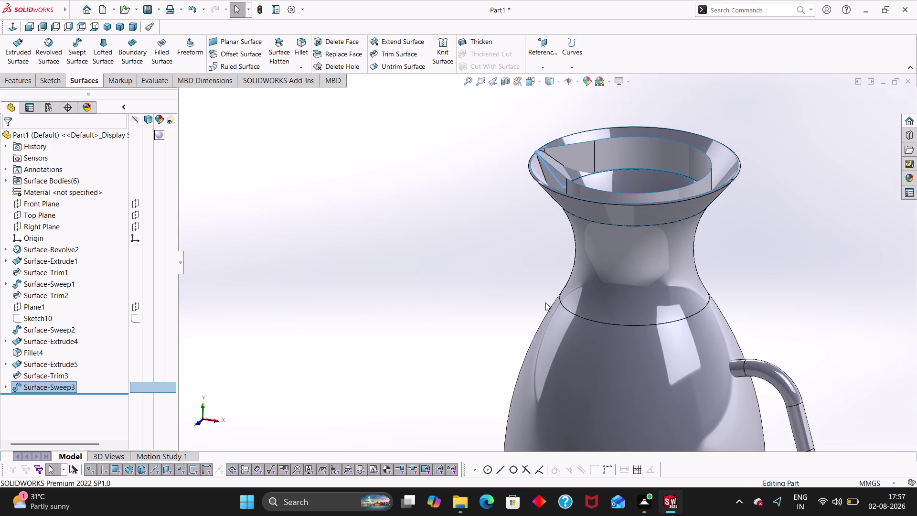
click(412, 56)
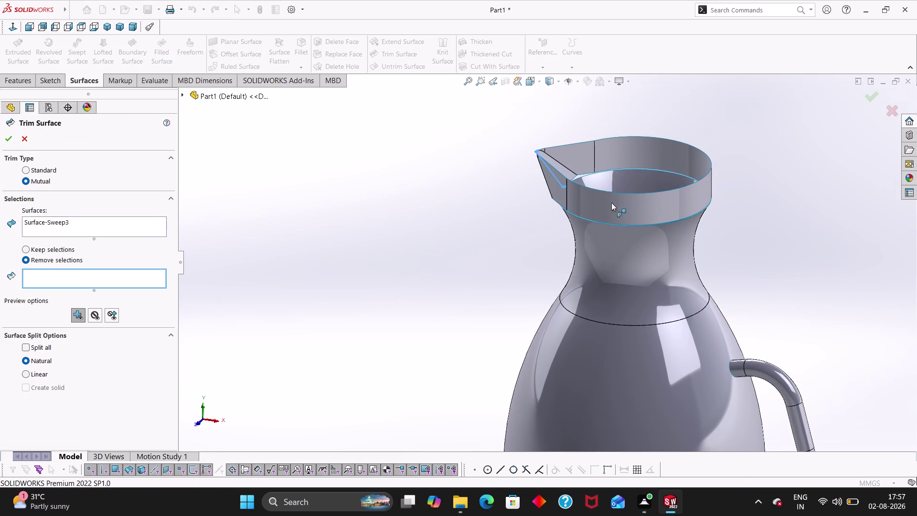
middle_drag(558, 249, 581, 305)
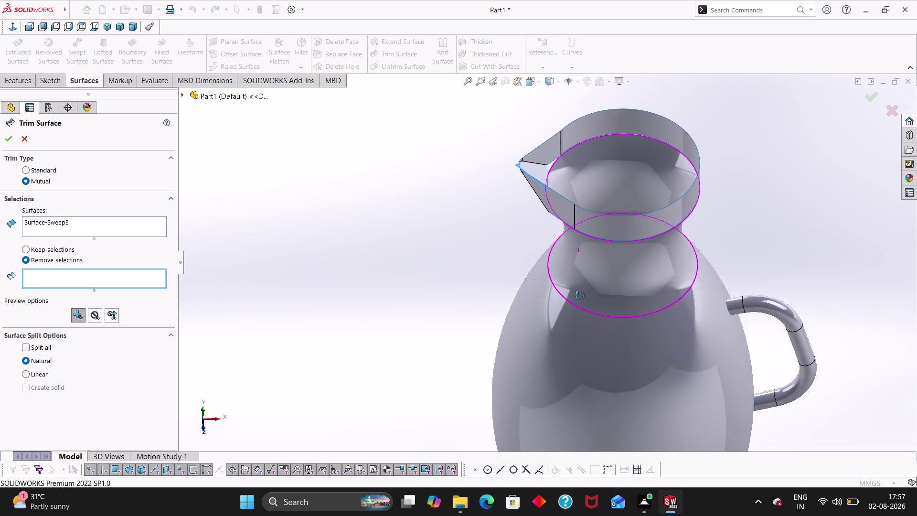
middle_drag(581, 305, 580, 294)
click(601, 214)
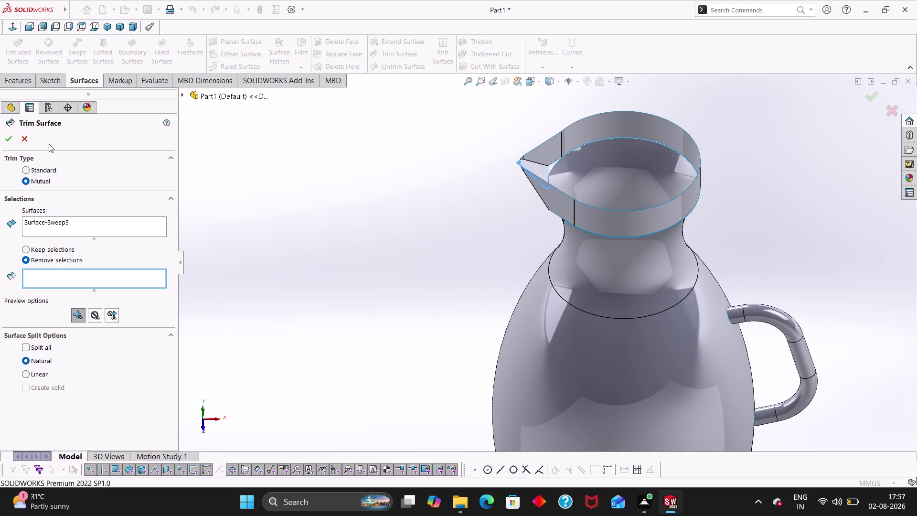
click(28, 137)
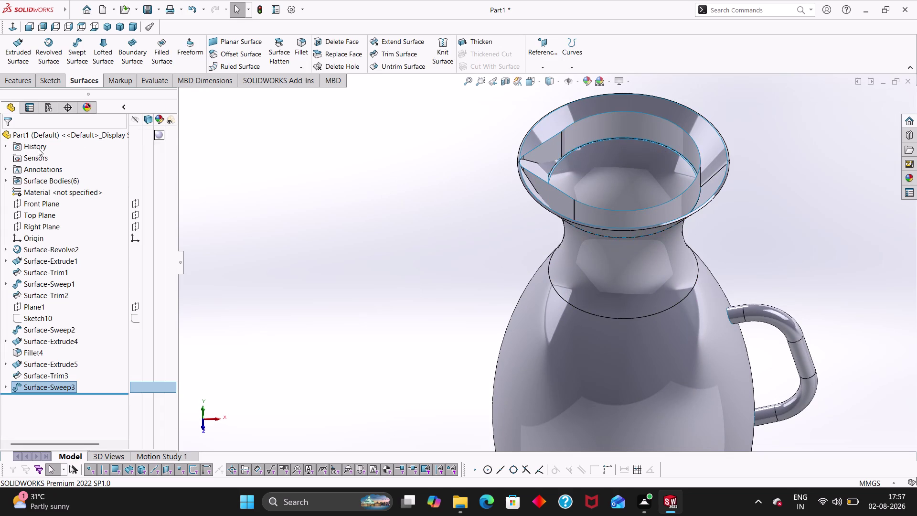
middle_drag(324, 315, 332, 298)
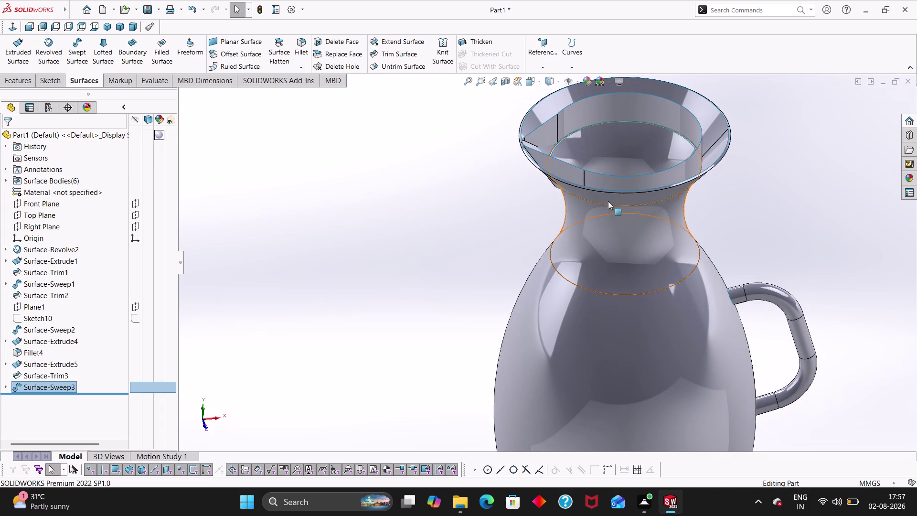
click(596, 183)
key(Escape)
key(Escape)
key(Escape)
click(601, 196)
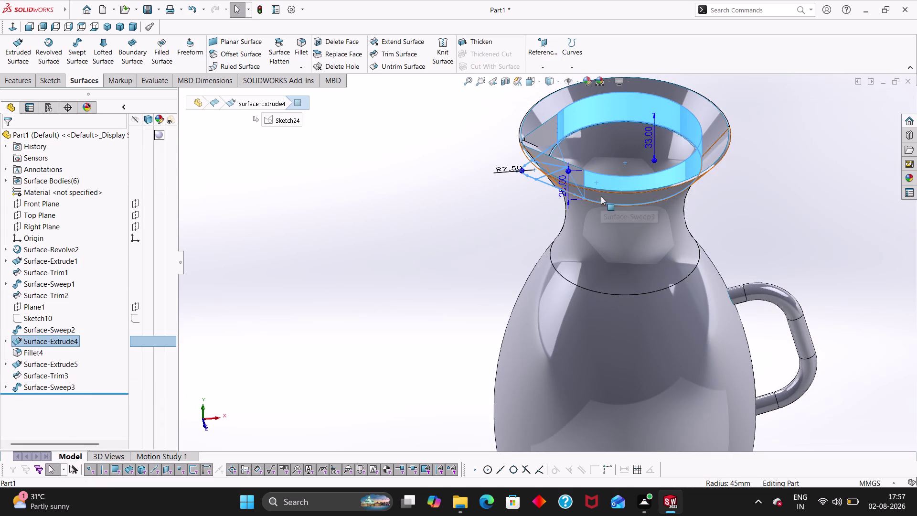
click(610, 182)
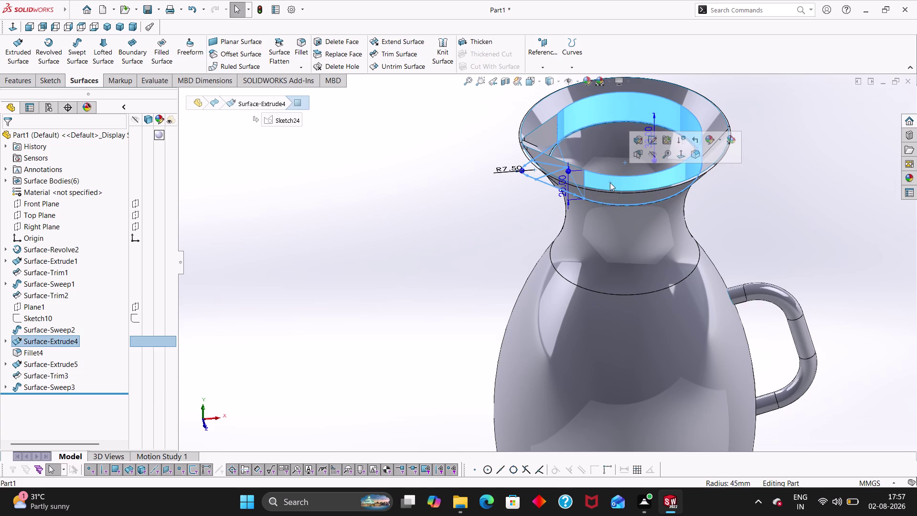
click(618, 200)
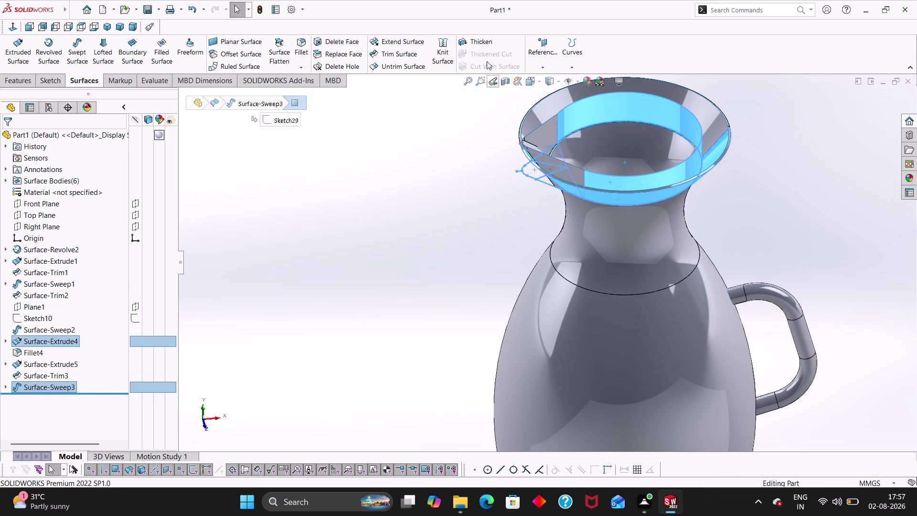
click(404, 47)
click(404, 54)
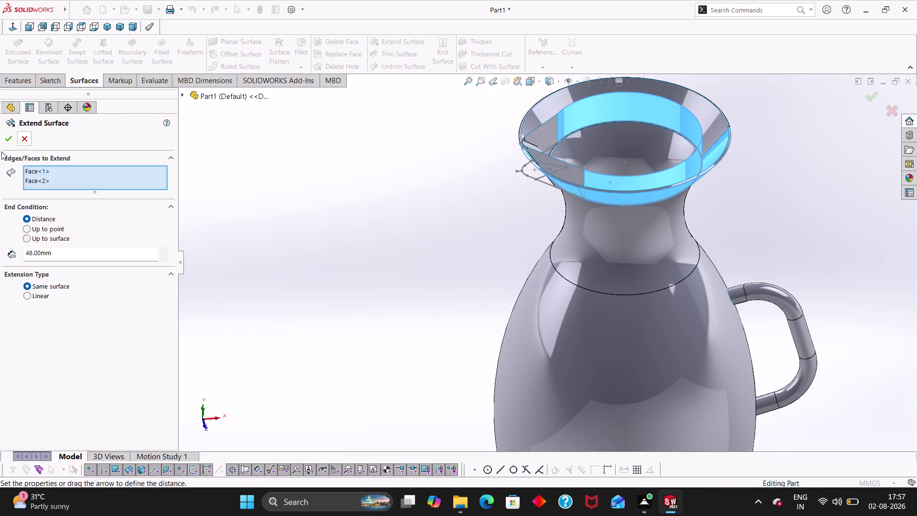
click(25, 136)
click(393, 54)
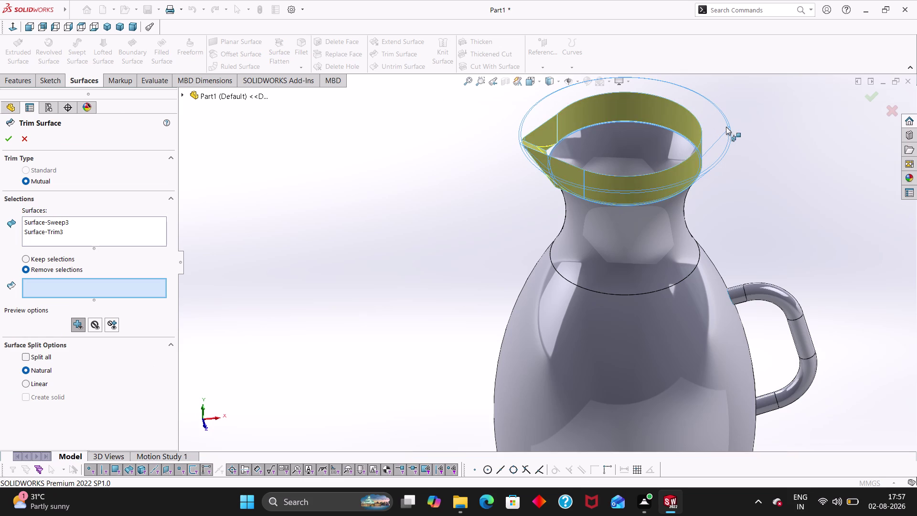
click(678, 170)
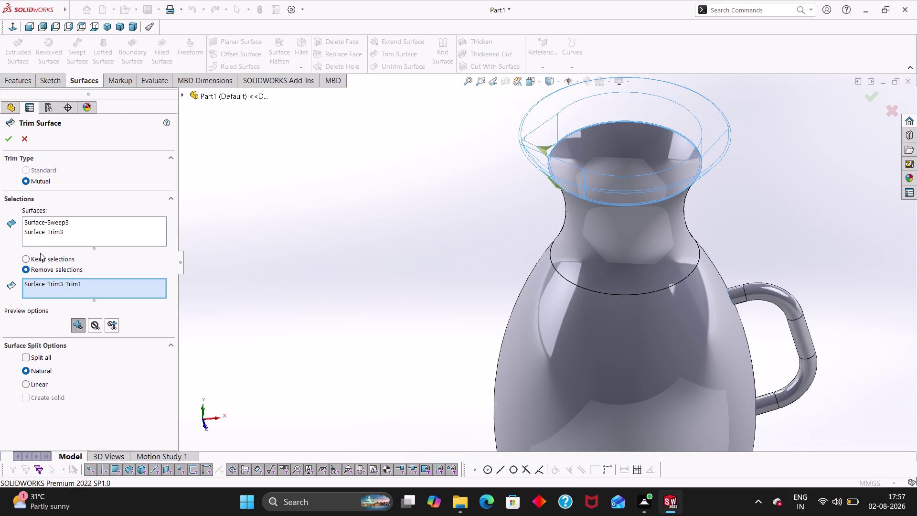
click(37, 123)
click(23, 142)
click(529, 259)
scroll(up, 3)
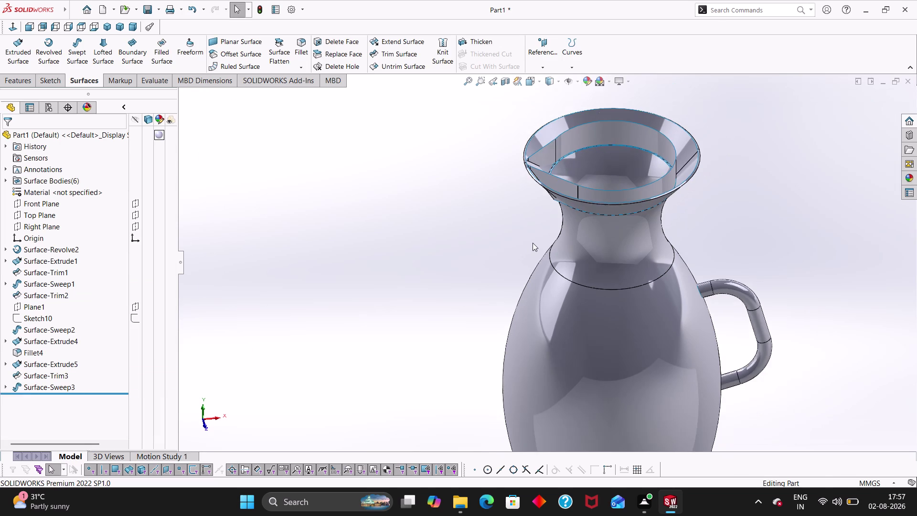
scroll(down, 3)
Edit Surface-Sweep3 into a 5 mm diameter circular-profile bead along the rim edge.
click(614, 189)
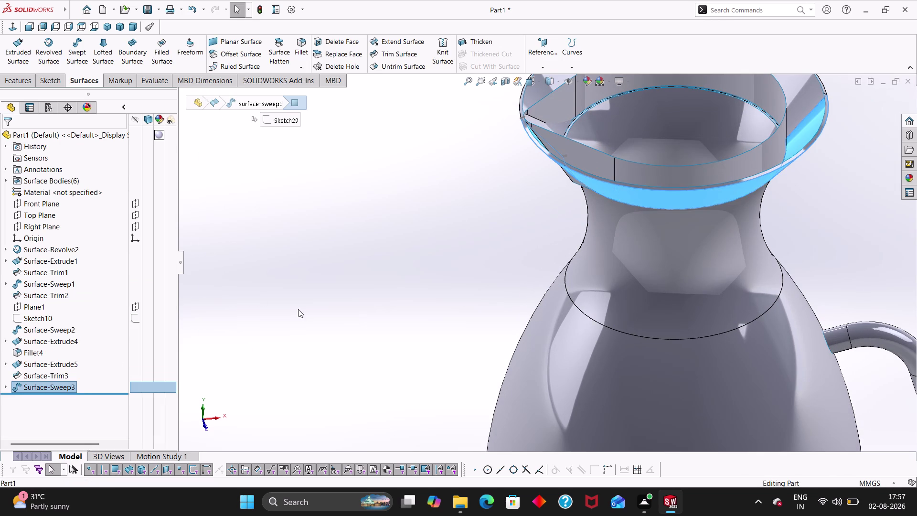
right_click(625, 190)
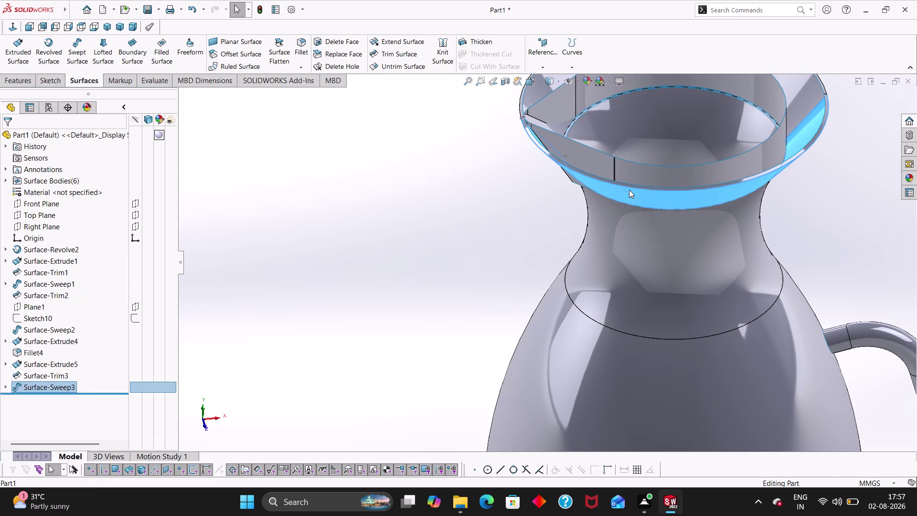
click(634, 164)
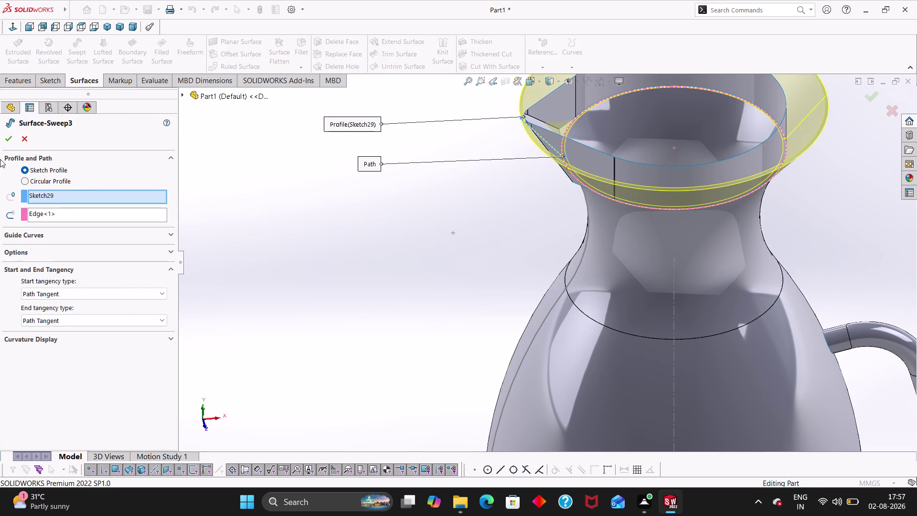
click(42, 179)
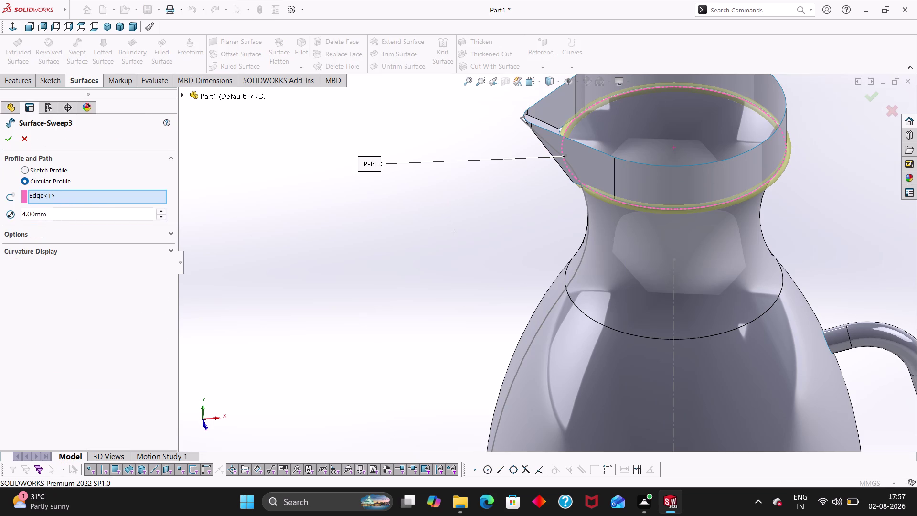
drag(58, 219, 6, 208)
key(5)
key(Return)
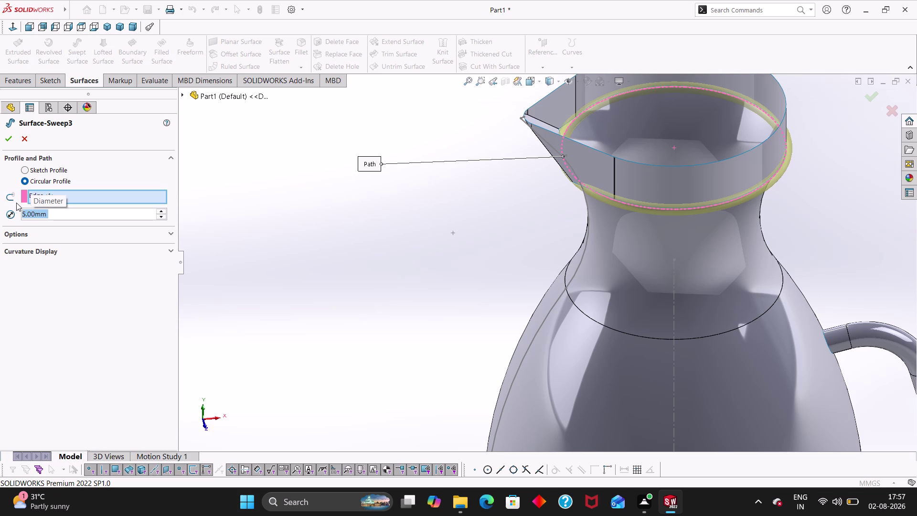
click(13, 135)
click(461, 208)
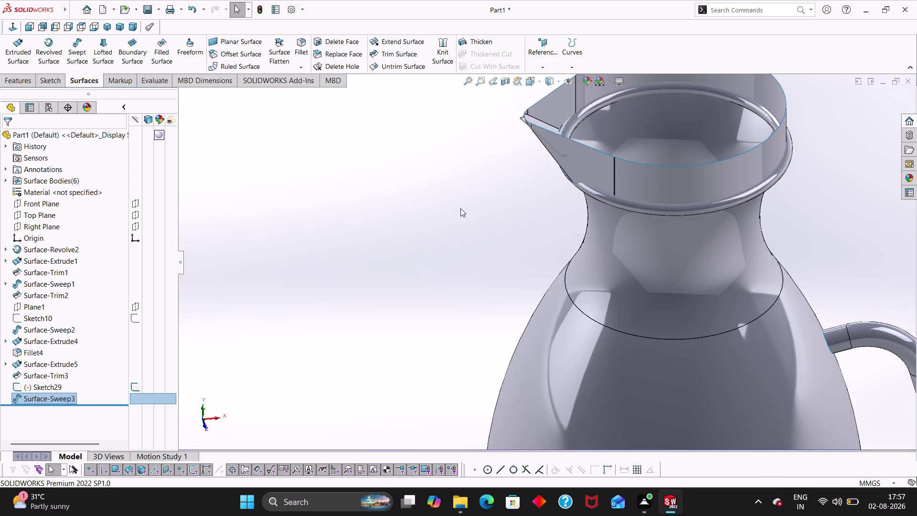
Orbit and zoom around the jug to review the spout, handle and opening.
middle_drag(536, 206, 562, 139)
scroll(up, 3)
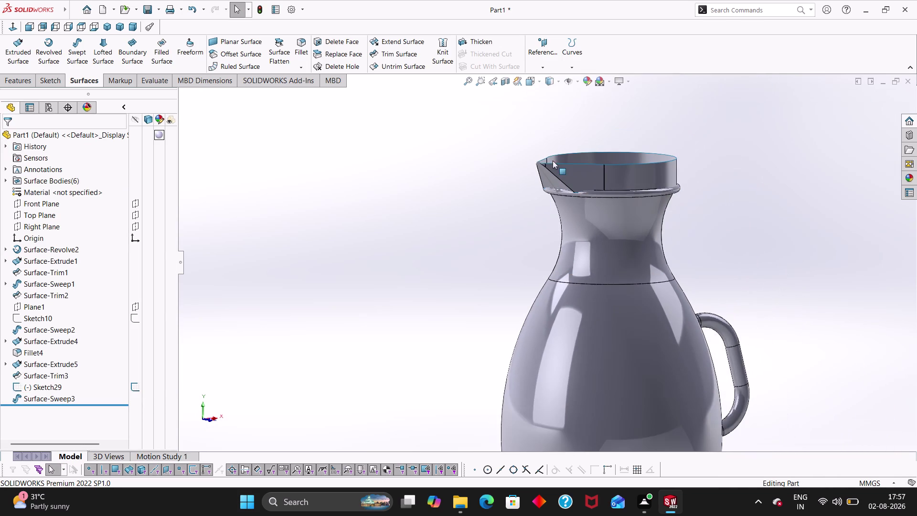
middle_drag(528, 209, 502, 308)
scroll(up, 3)
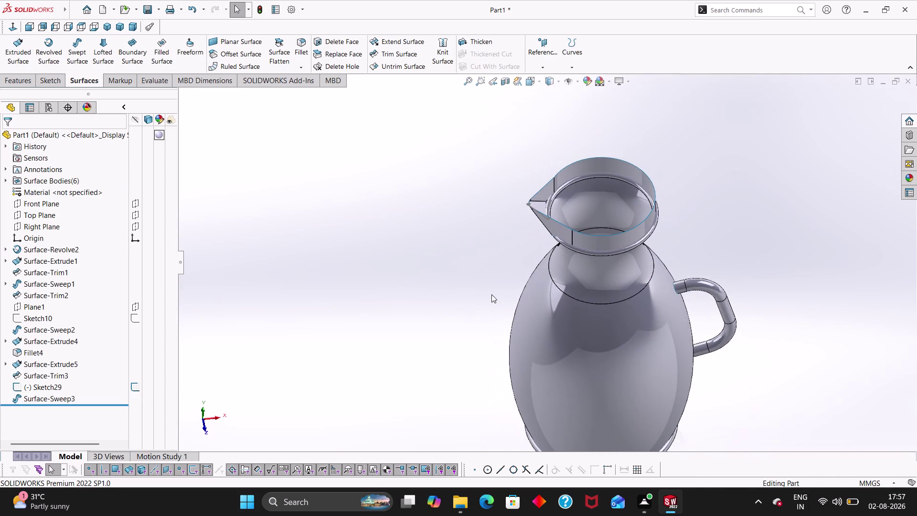
scroll(up, 3)
scroll(down, 3)
scroll(up, 3)
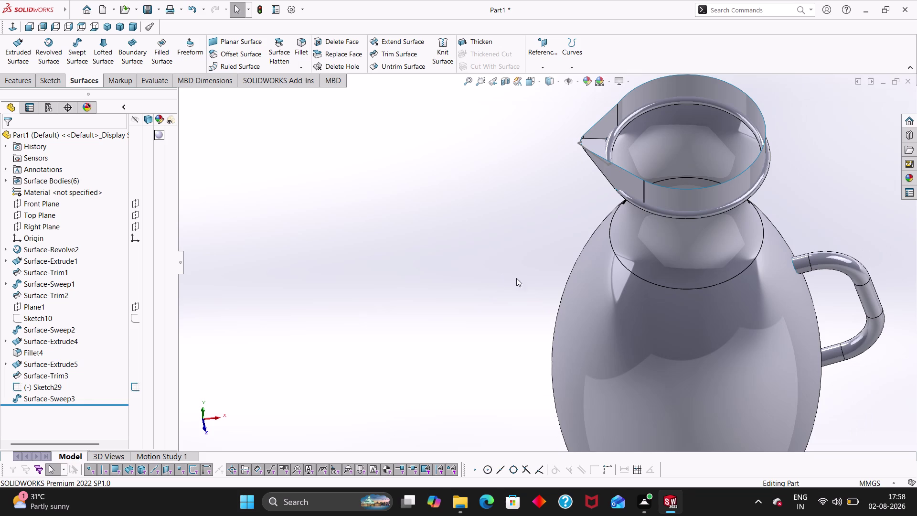
middle_drag(556, 279, 573, 240)
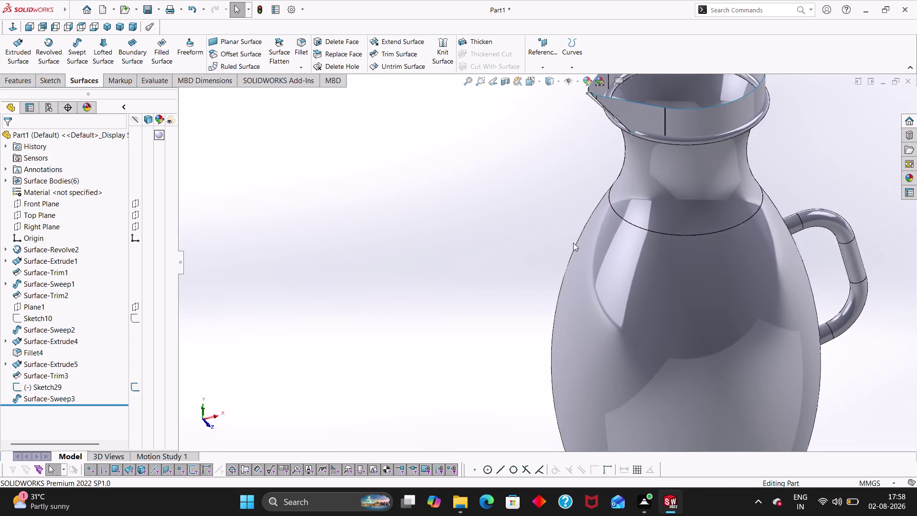
scroll(up, 3)
middle_drag(547, 261, 526, 241)
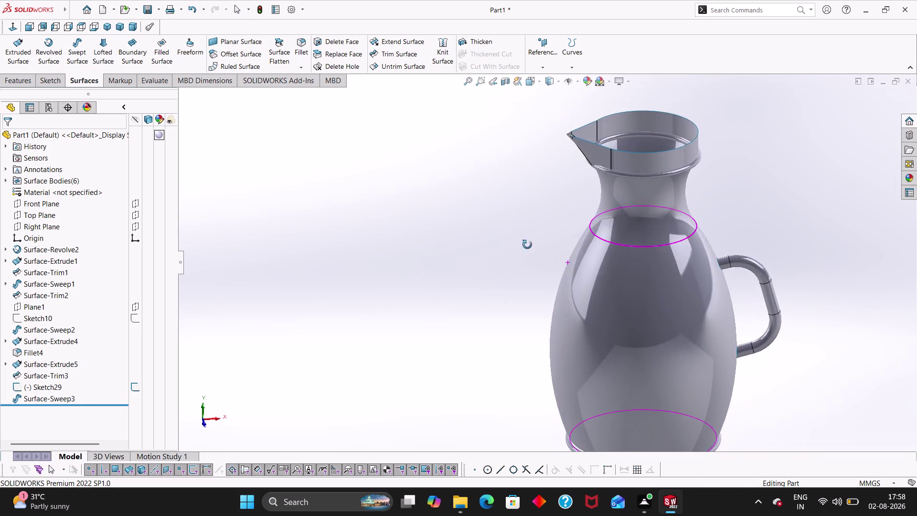
middle_drag(525, 241, 460, 302)
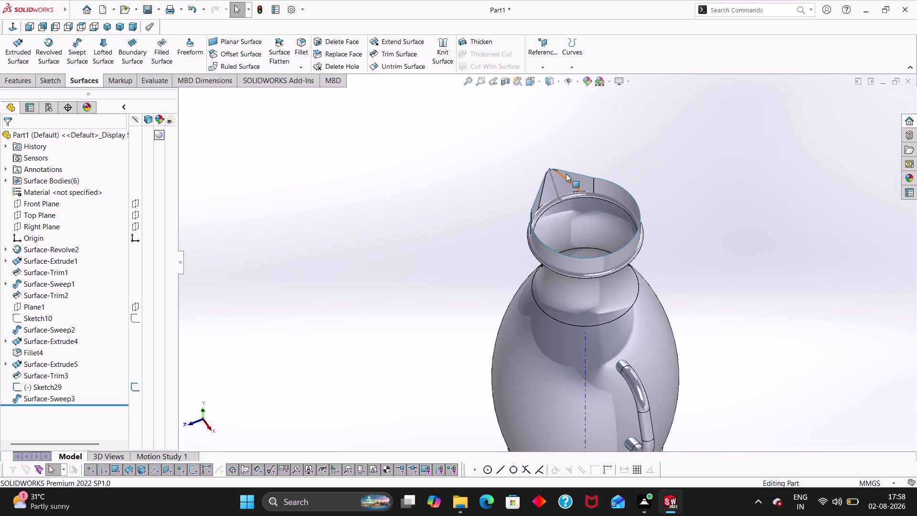
Delete the selected rim sketch and view the jug from the front and side.
click(555, 188)
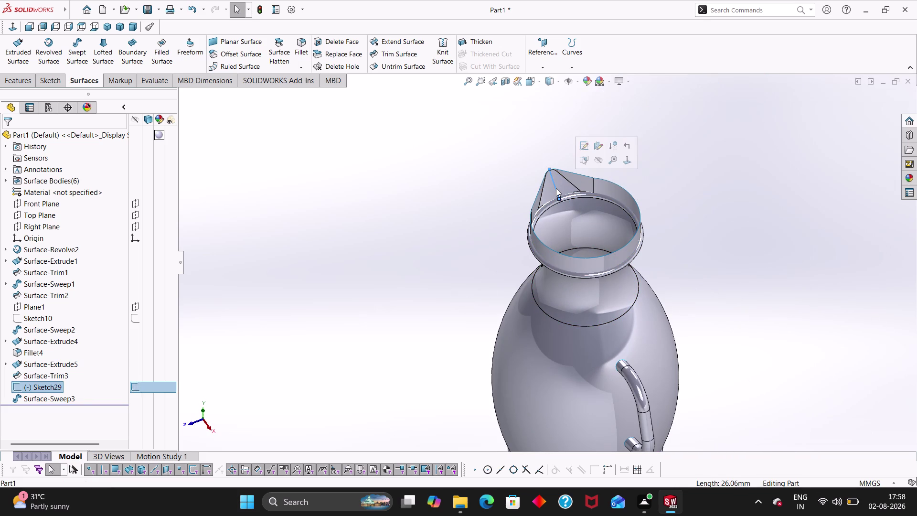
key(Delete)
click(331, 184)
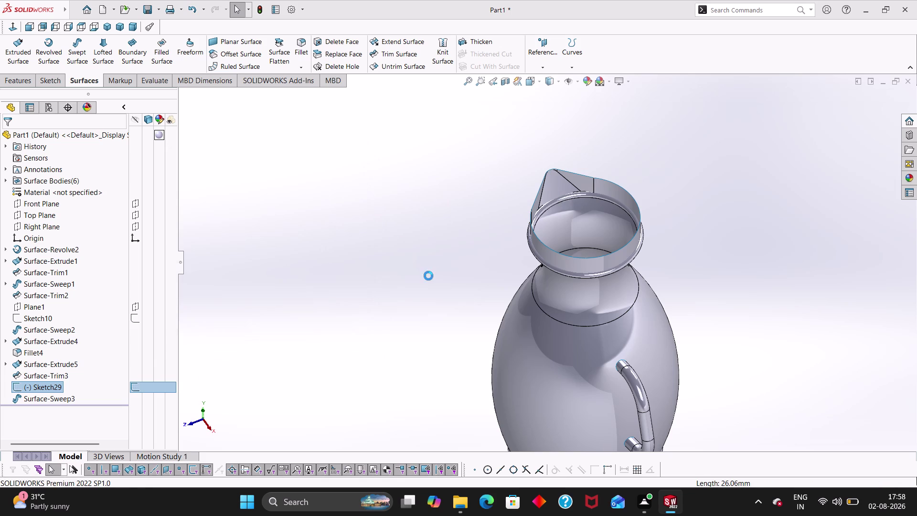
middle_drag(435, 271, 499, 199)
scroll(up, 3)
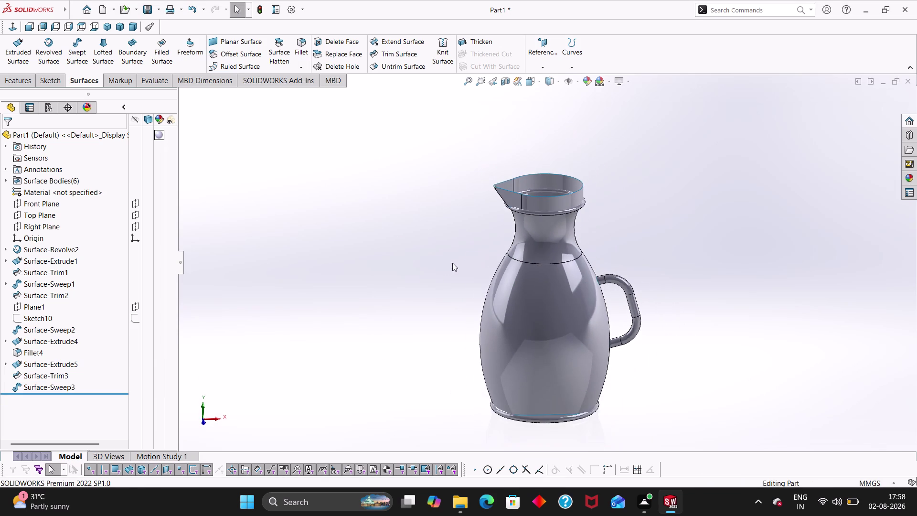
scroll(up, 3)
middle_drag(420, 287, 408, 319)
scroll(down, 3)
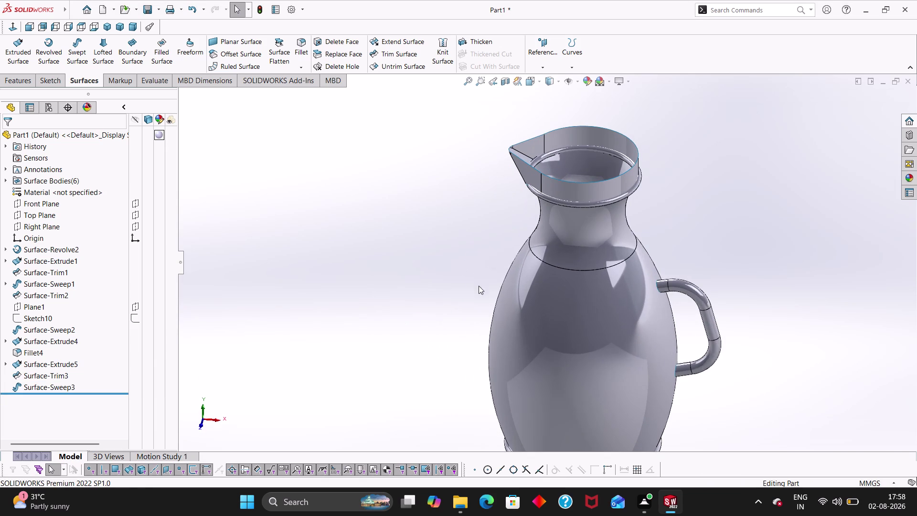
middle_drag(454, 304, 493, 283)
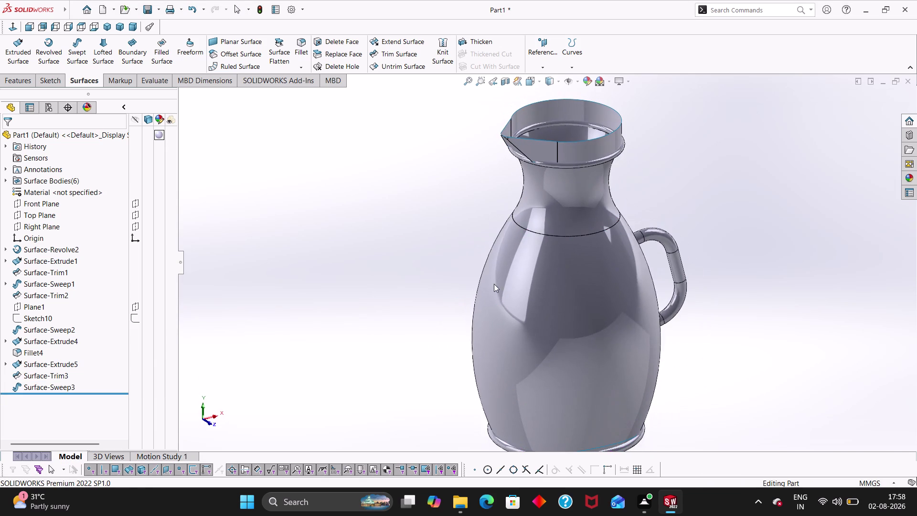
Select the neck surface, clear the selection, and start a fillet.
click(570, 140)
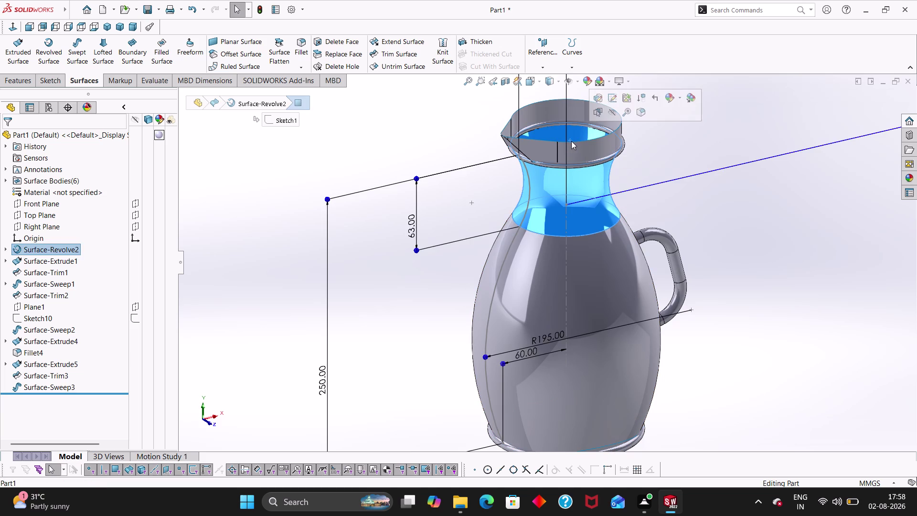
key(Escape)
key(Escape)
key(Escape)
scroll(down, 3)
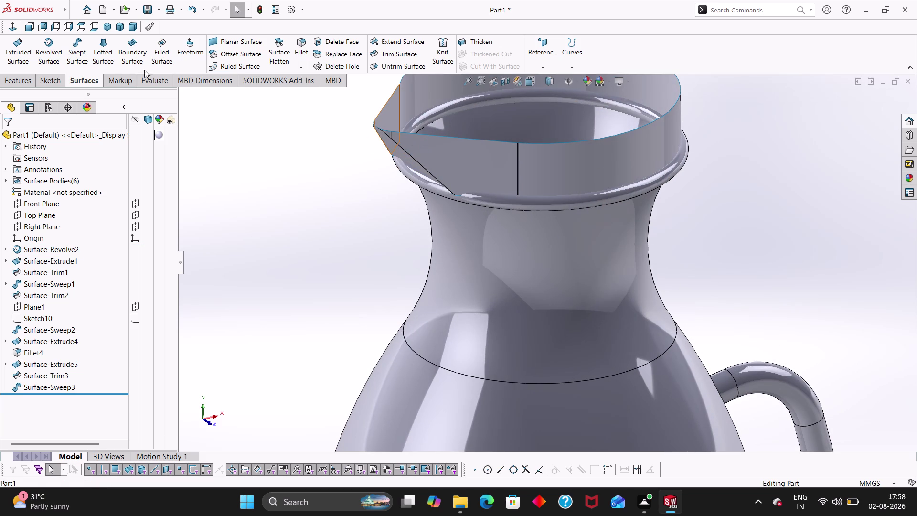
click(297, 43)
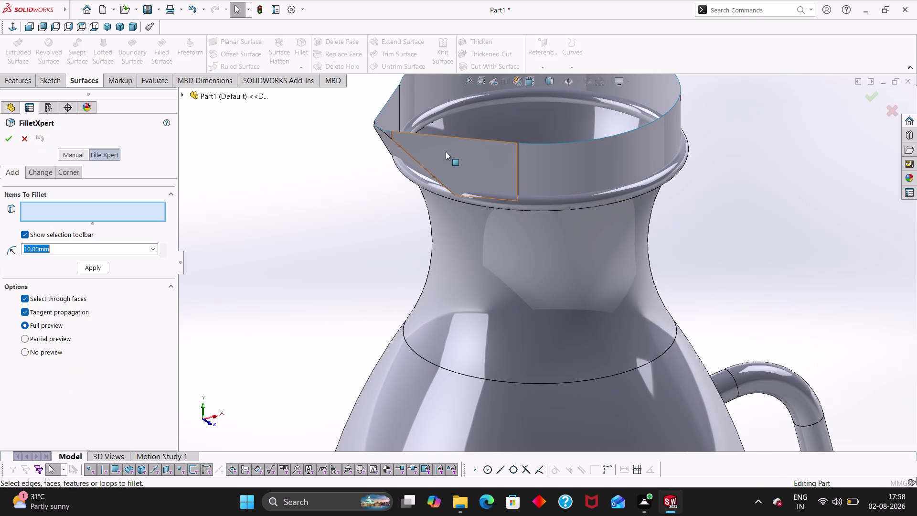
Try selecting the spout and collar edges and view the Corner options, then cancel the fillet.
click(449, 137)
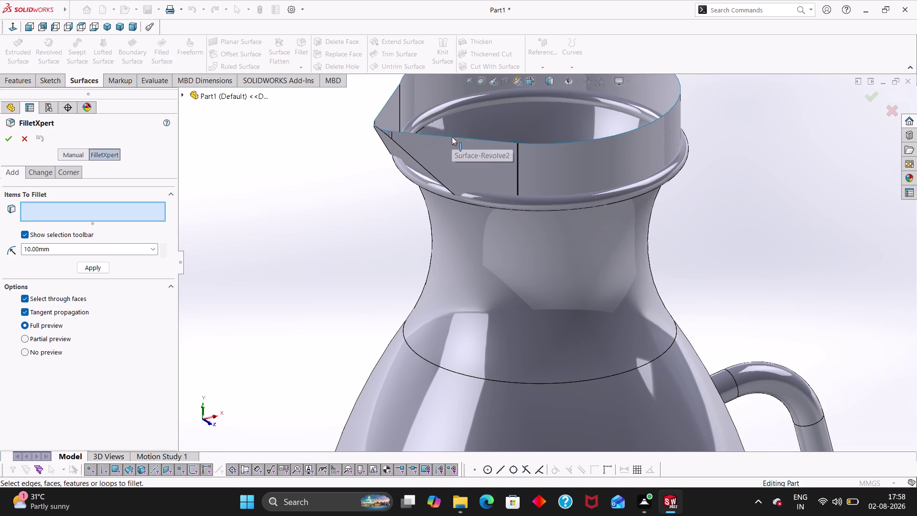
click(452, 136)
click(613, 134)
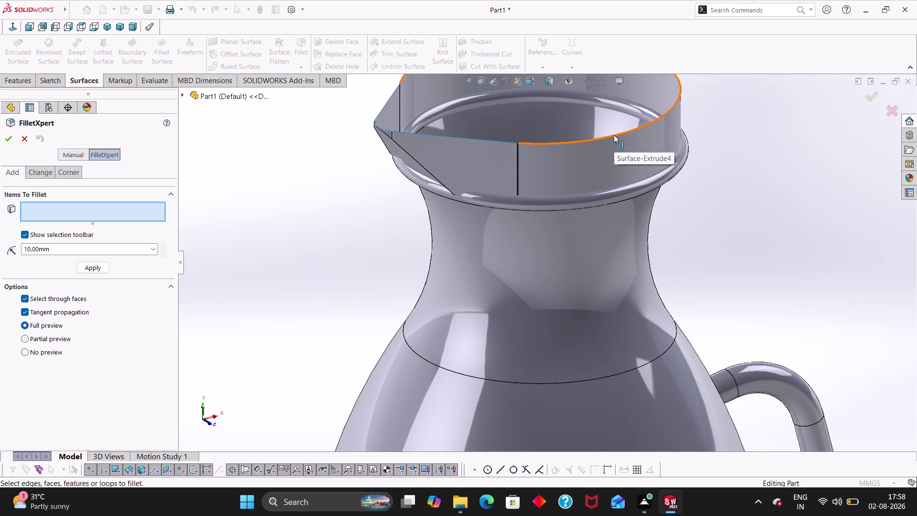
scroll(up, 3)
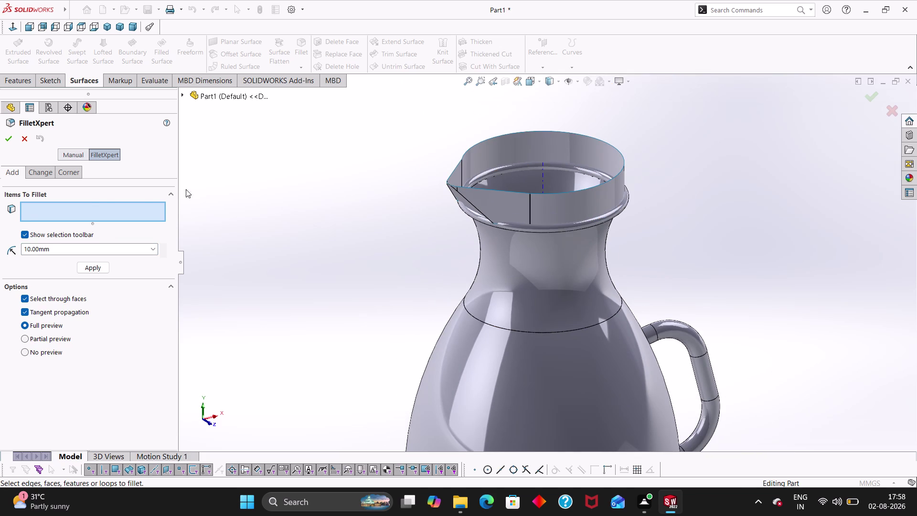
click(41, 171)
click(65, 170)
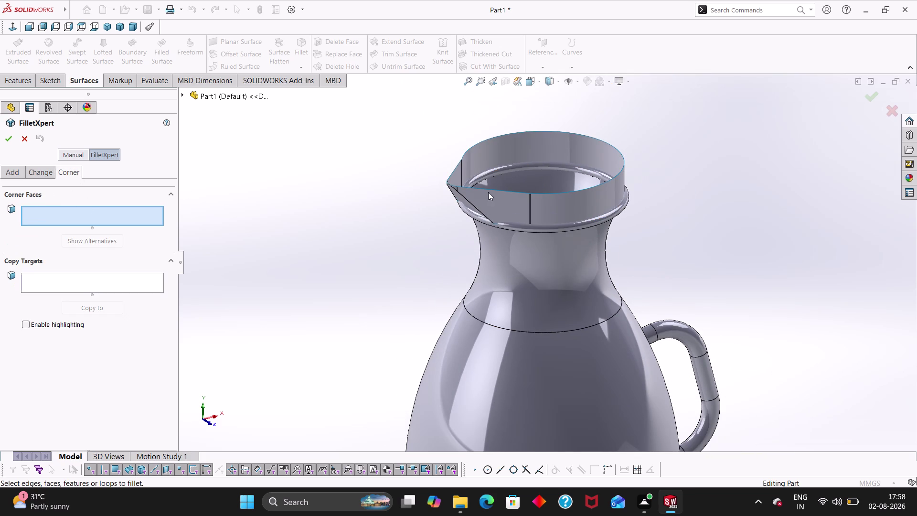
click(517, 192)
click(550, 195)
click(551, 194)
key(Escape)
key(Escape)
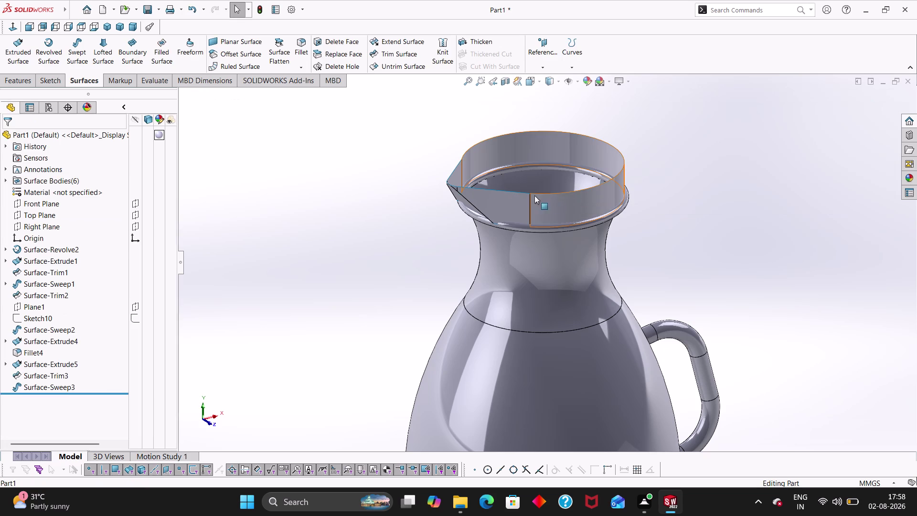
key(Escape)
key(Escape)
key(Escape)
scroll(up, 3)
middle_drag(401, 279, 362, 328)
scroll(up, 3)
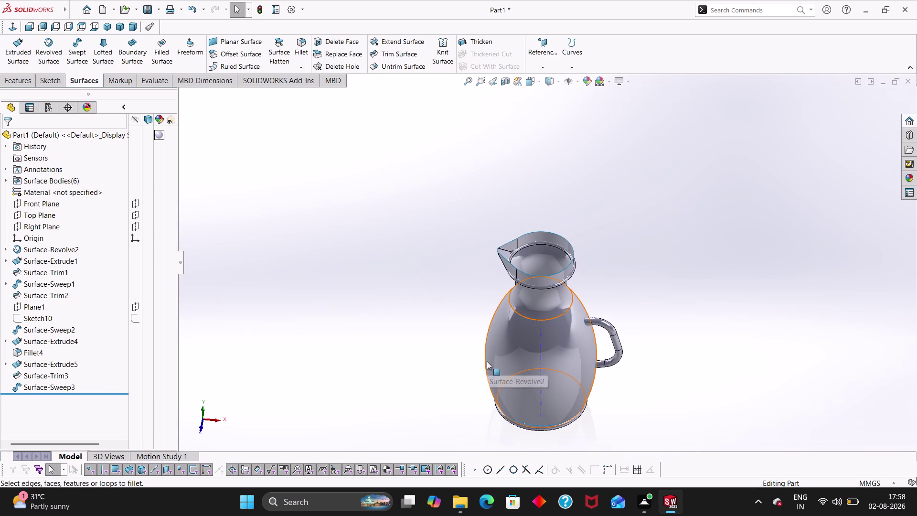
key(ctrl+7)
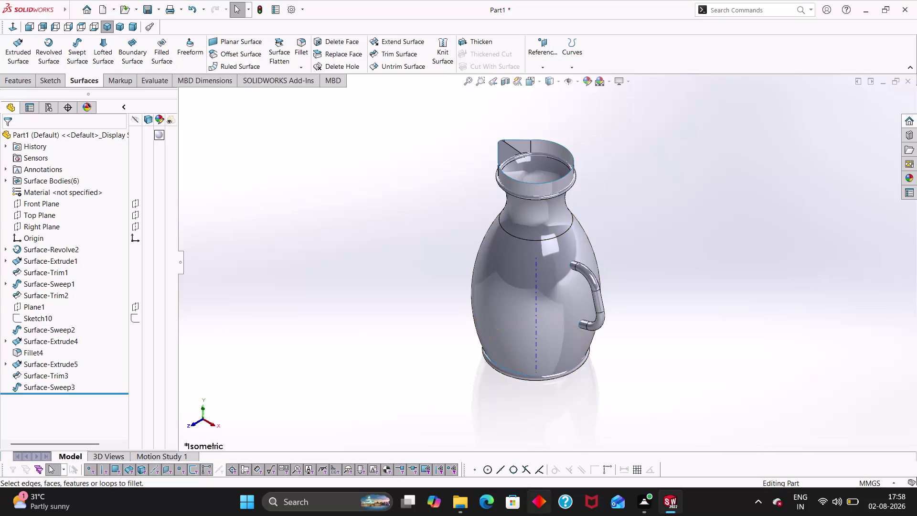
scroll(down, 3)
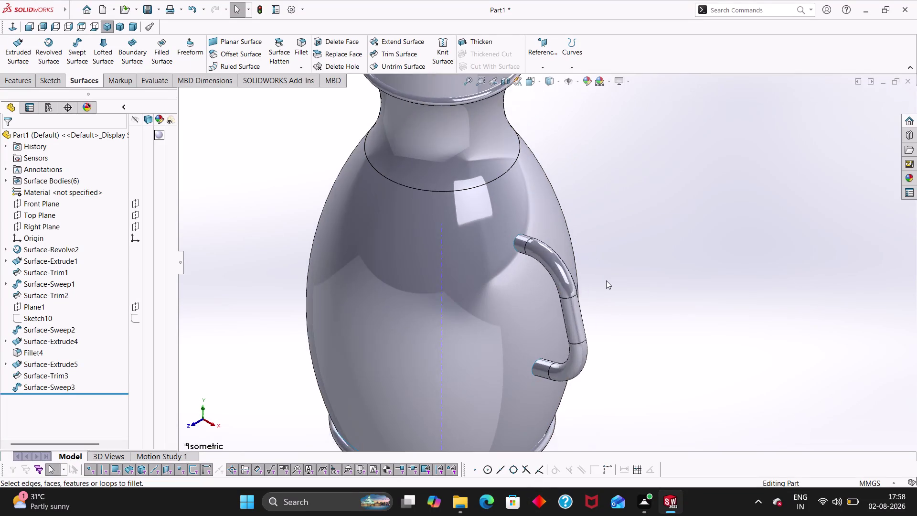
scroll(up, 3)
middle_drag(607, 273, 629, 282)
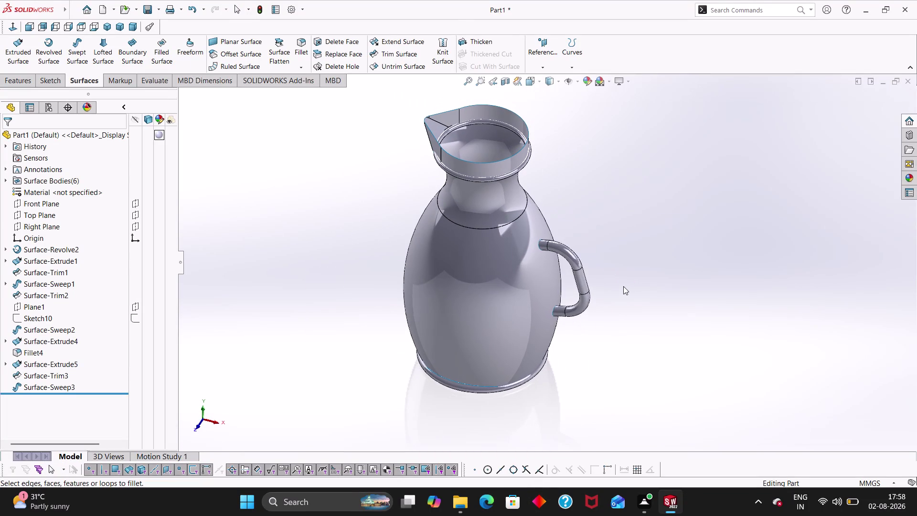
click(619, 287)
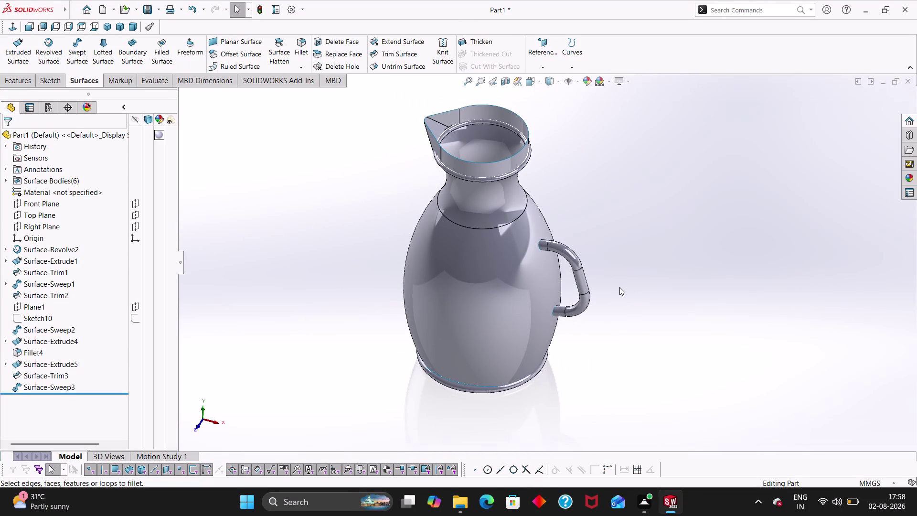